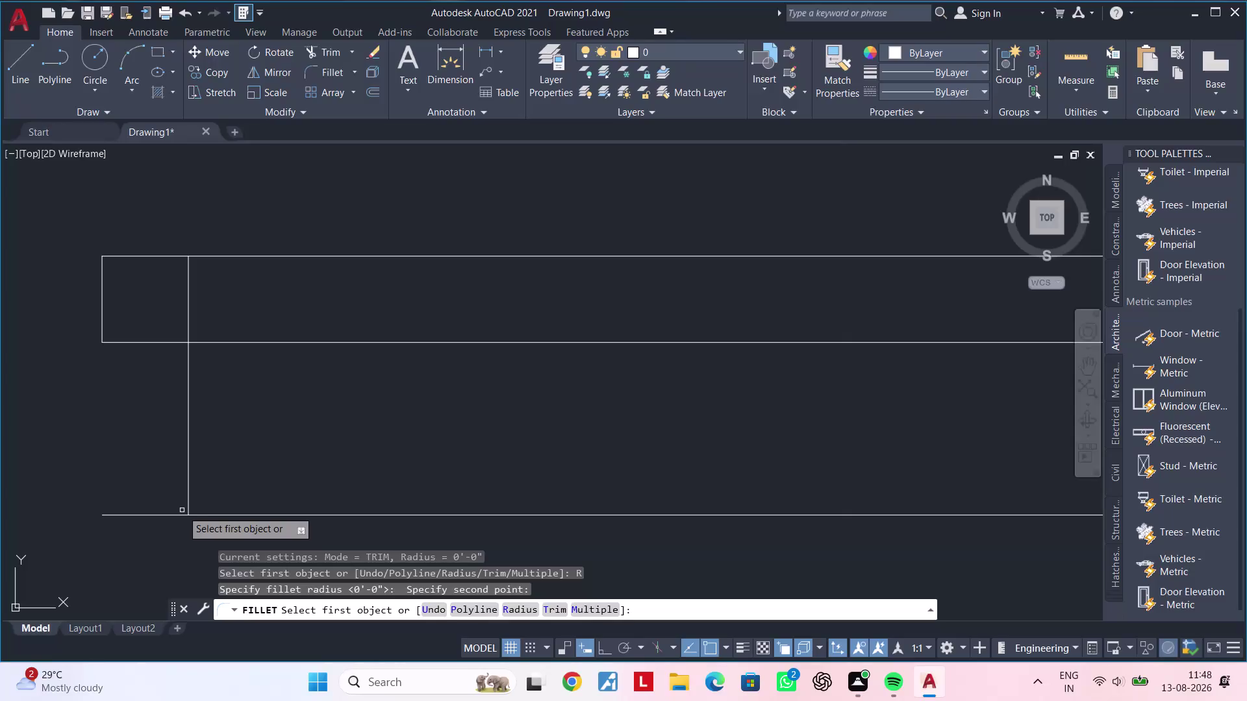
Cancel the unfinished fillet and draw a three-point arc across the profile's left end.
key(Escape)
key(Escape)
key(Escape)
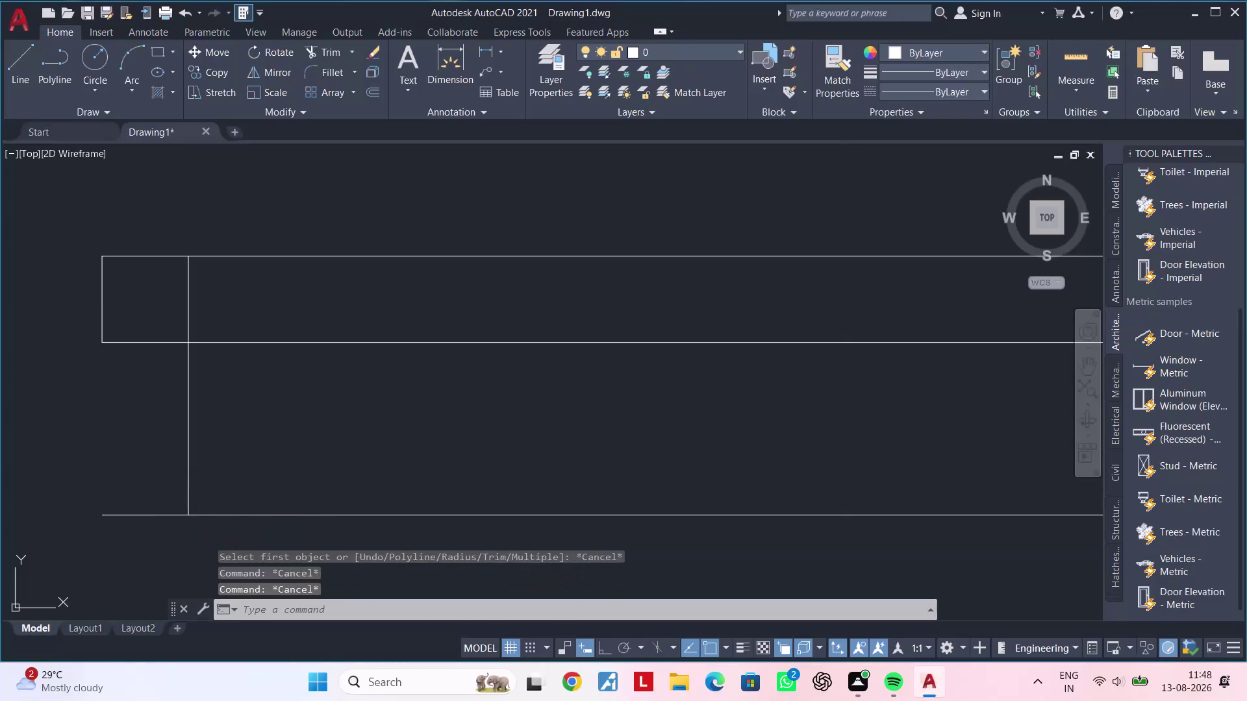
key(Escape)
key(Escape)
key(o)
key(Escape)
key(Escape)
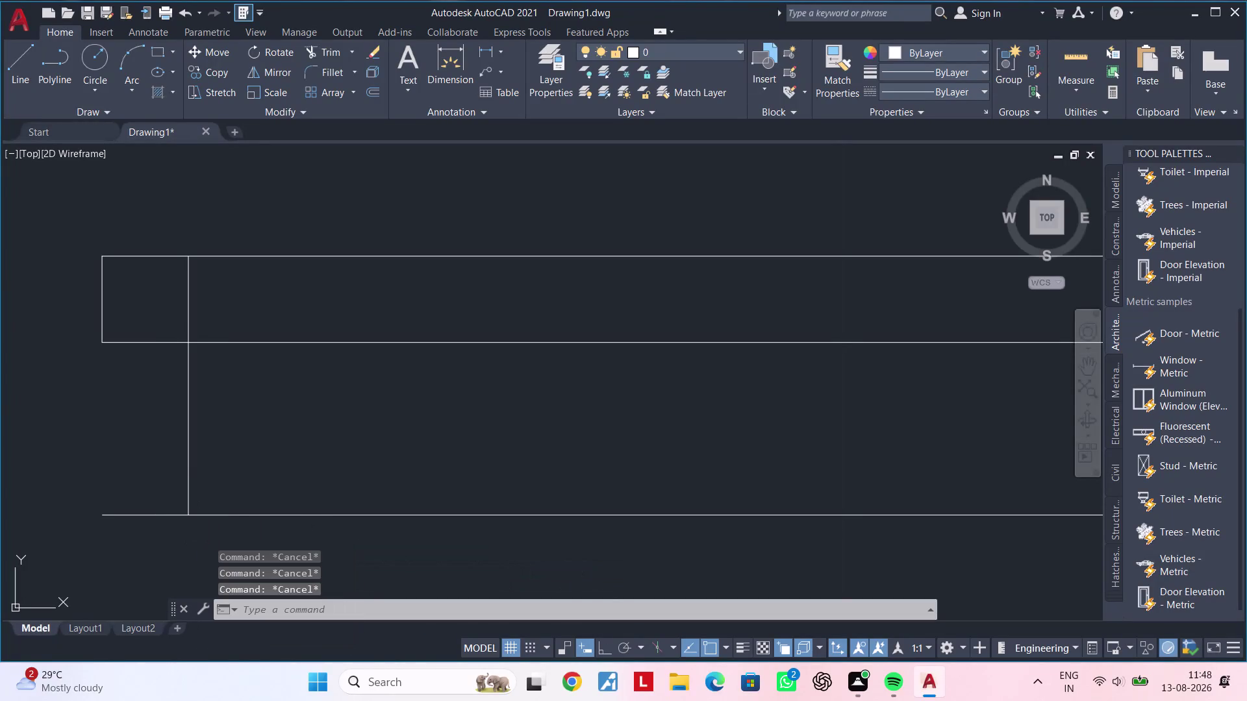
key(Escape)
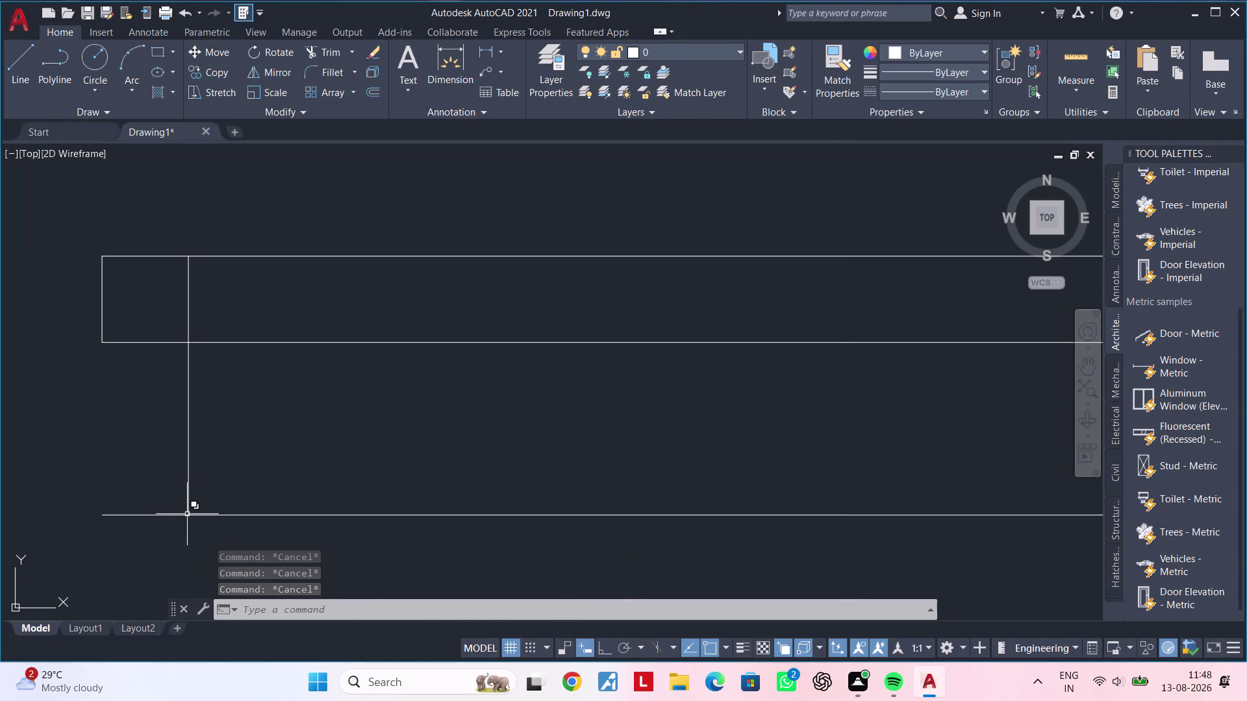
text(arc)
key(space)
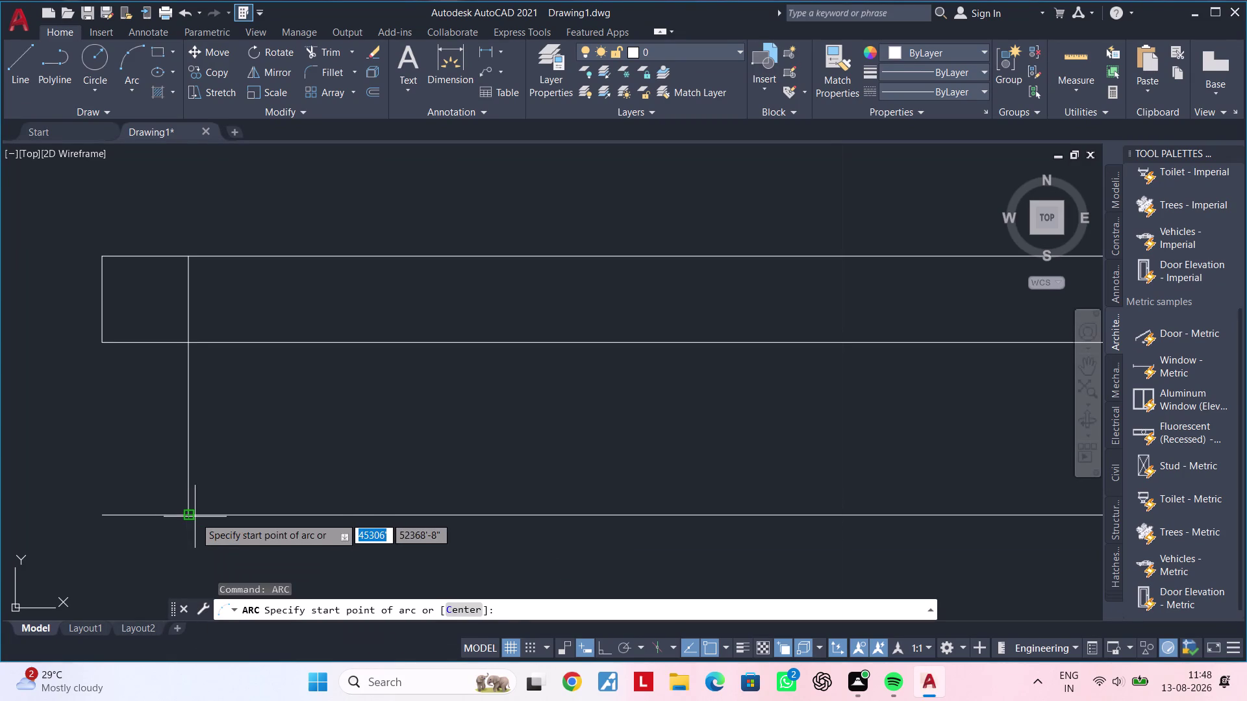
click(187, 516)
click(102, 343)
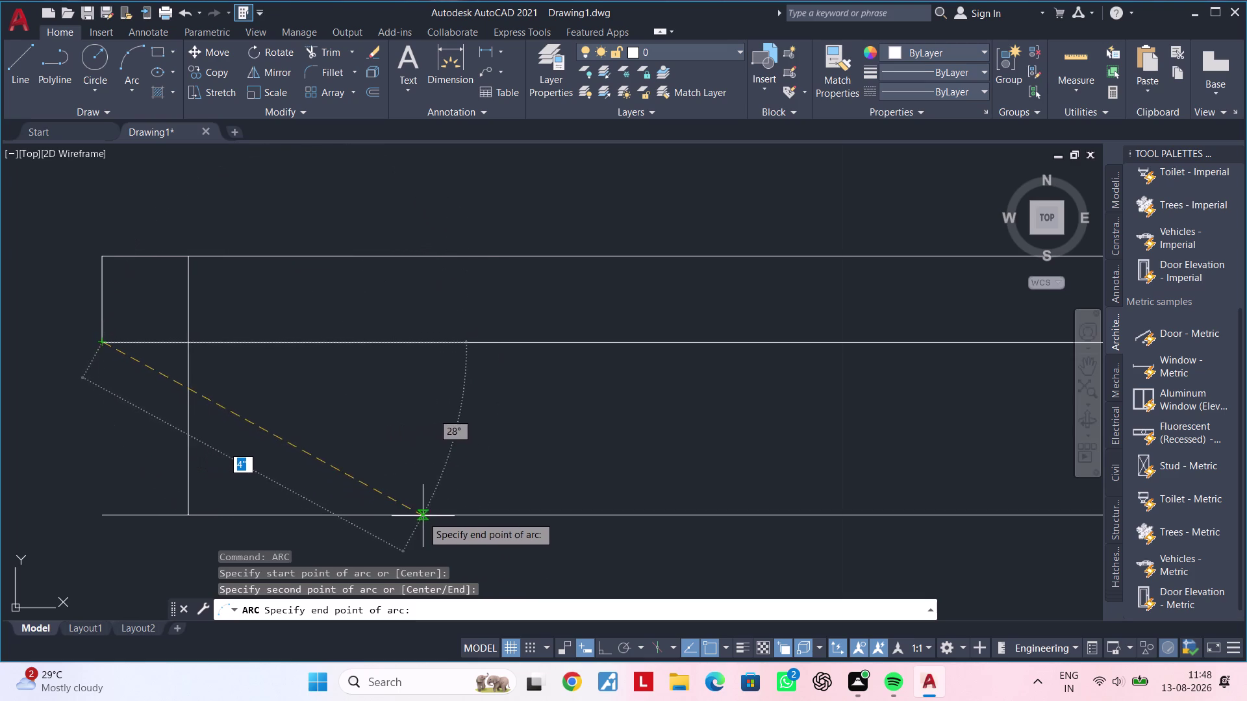
click(505, 482)
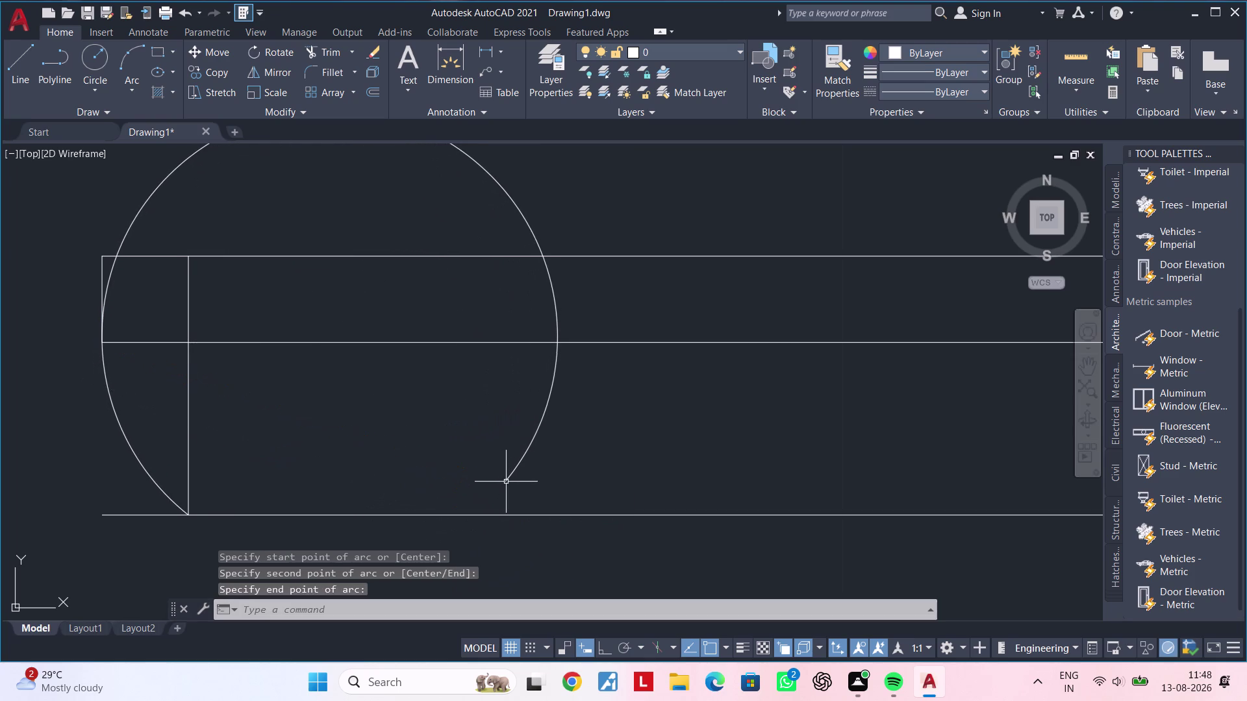
scroll(down, 3)
middle_drag(366, 372, 340, 442)
Trim the unwanted portions off the new arc.
key(Escape)
key(Escape)
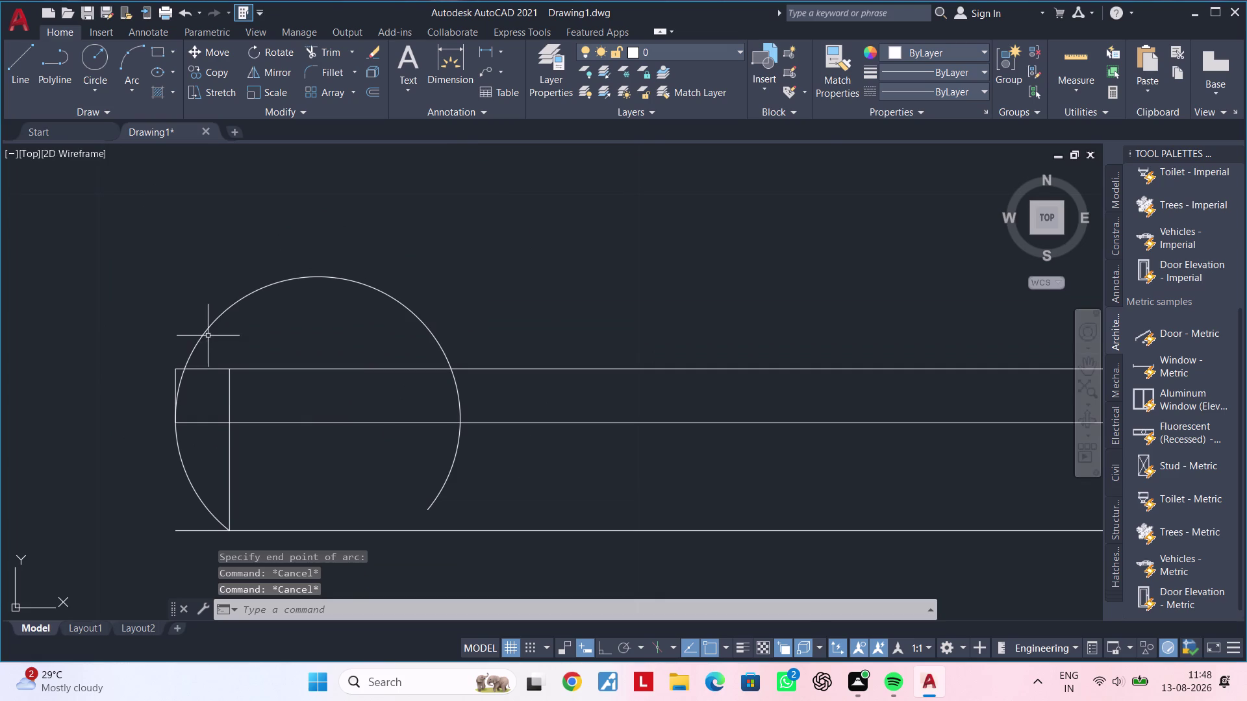
key(Escape)
key(t)
key(r)
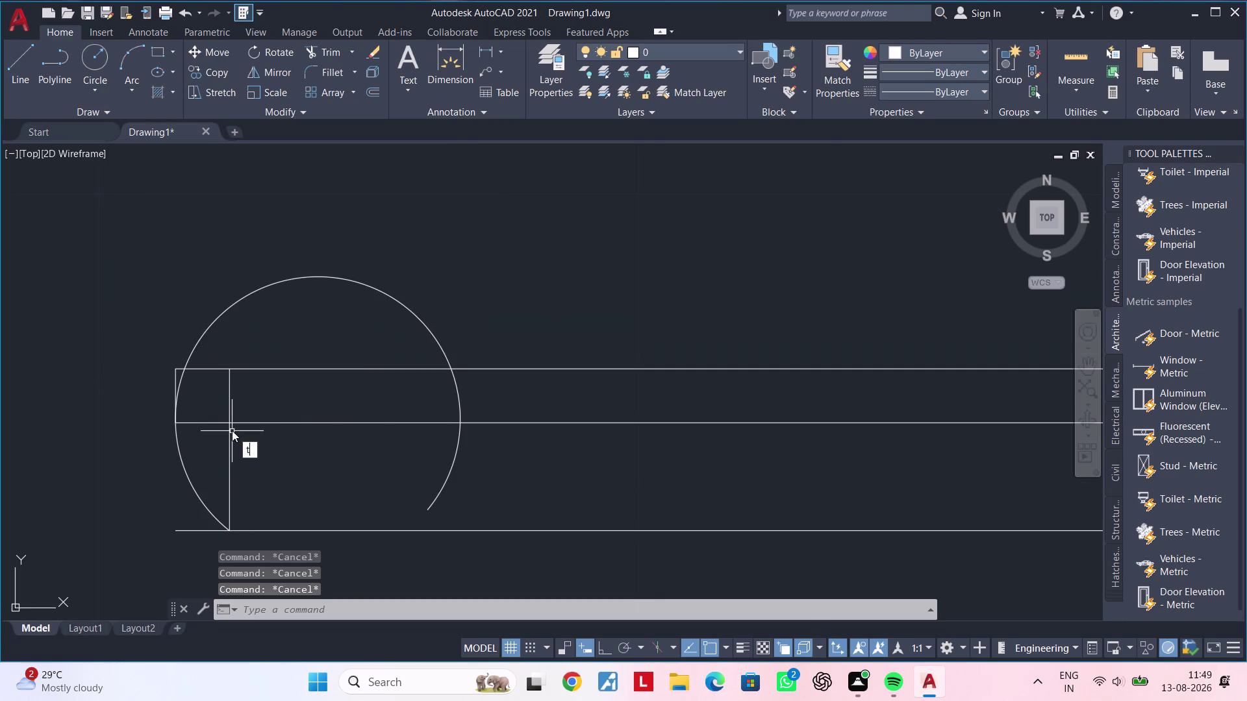
key(space)
scroll(up, 3)
scroll(up, 3)
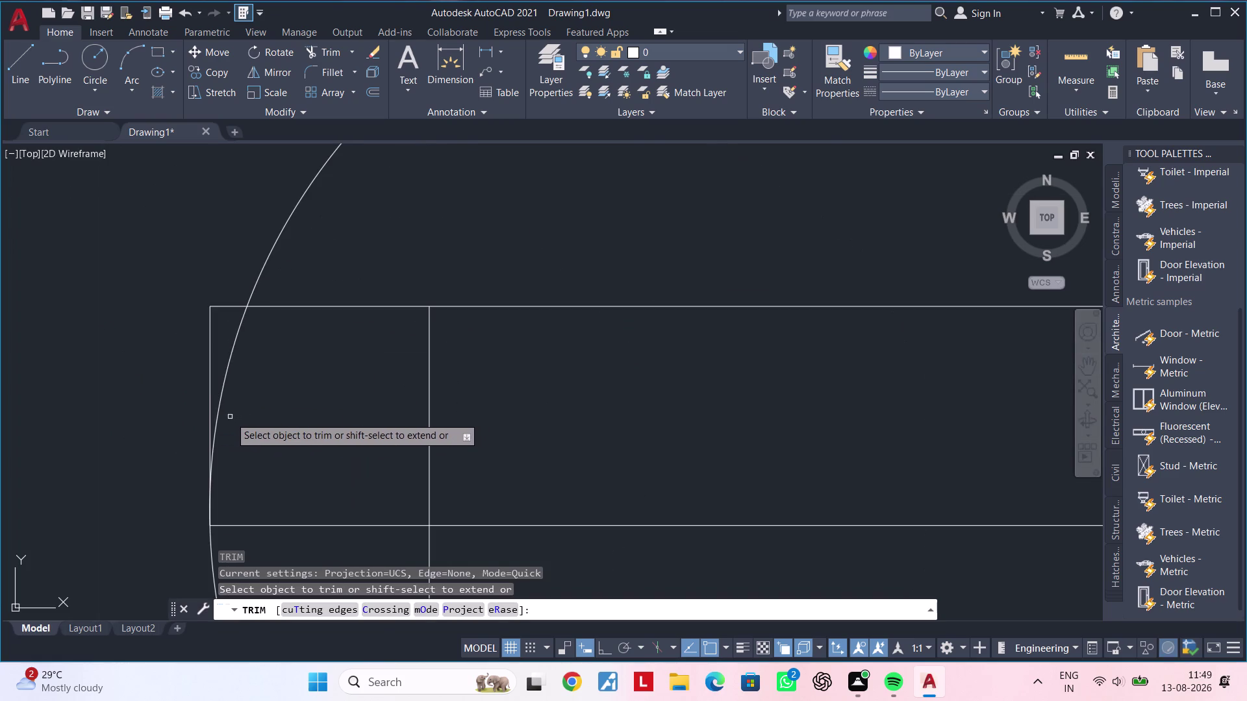
click(216, 421)
middle_drag(242, 406, 220, 368)
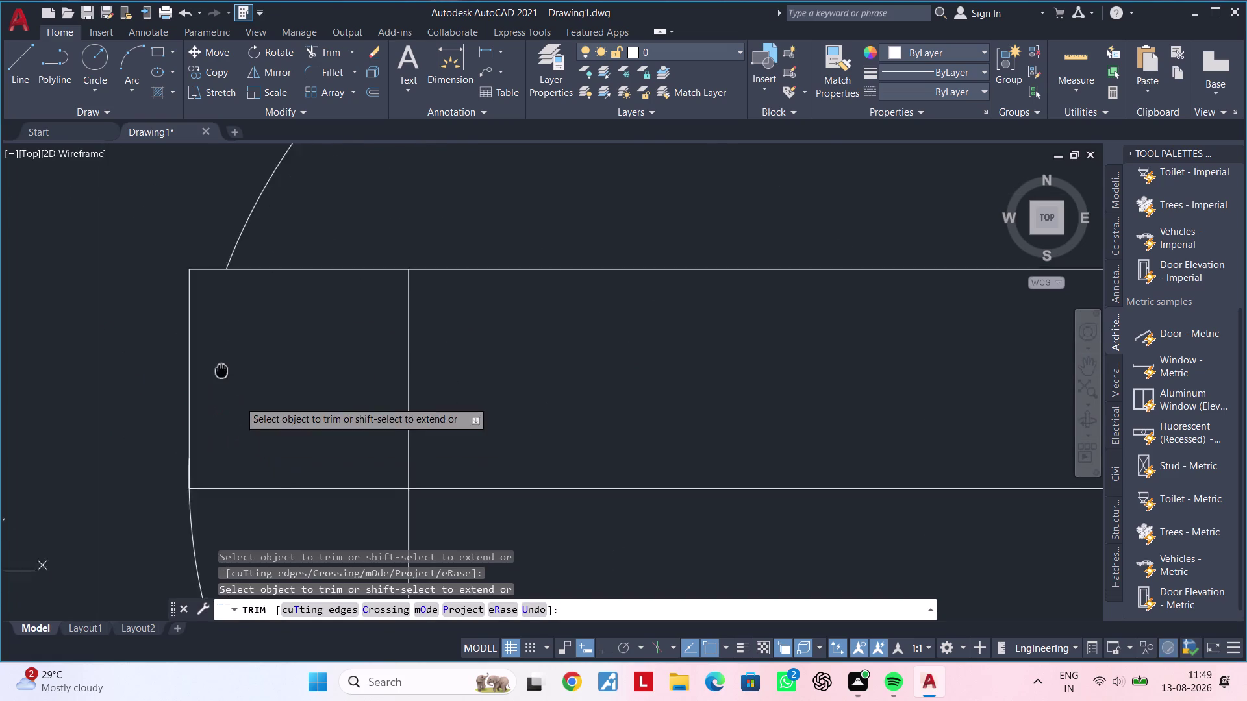
middle_drag(221, 368, 222, 327)
scroll(up, 3)
scroll(down, 3)
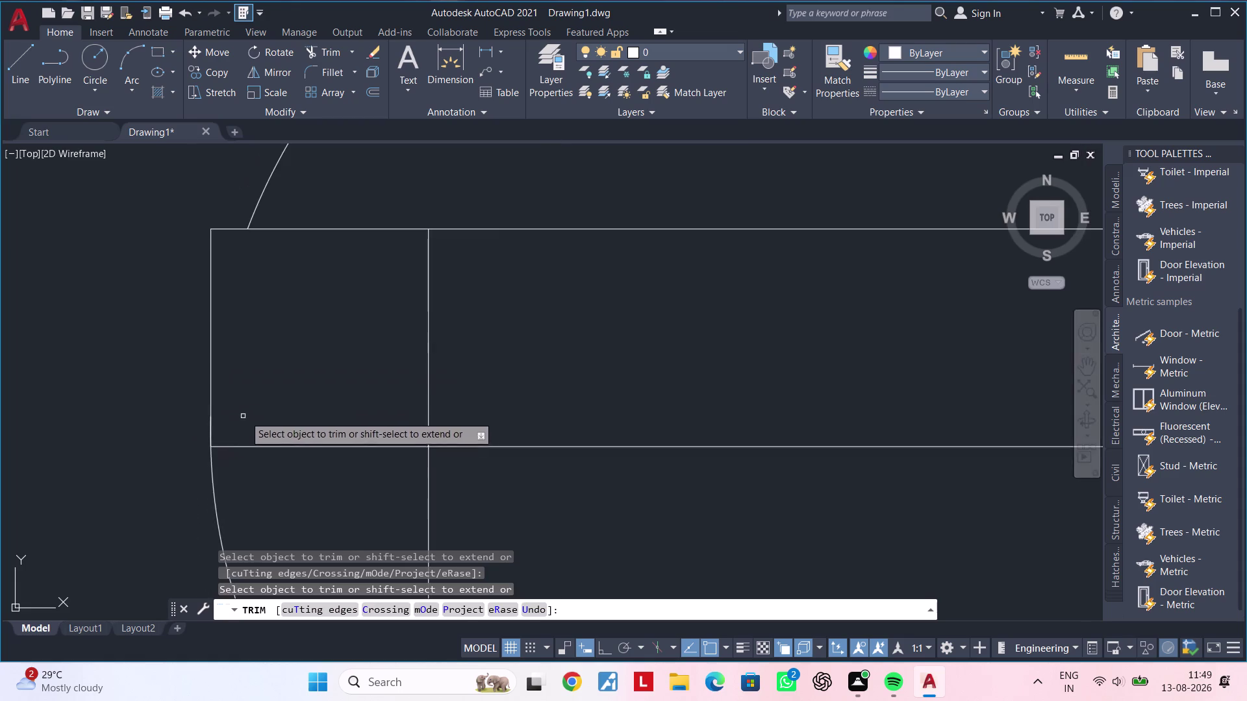
middle_drag(245, 404, 182, 272)
click(148, 298)
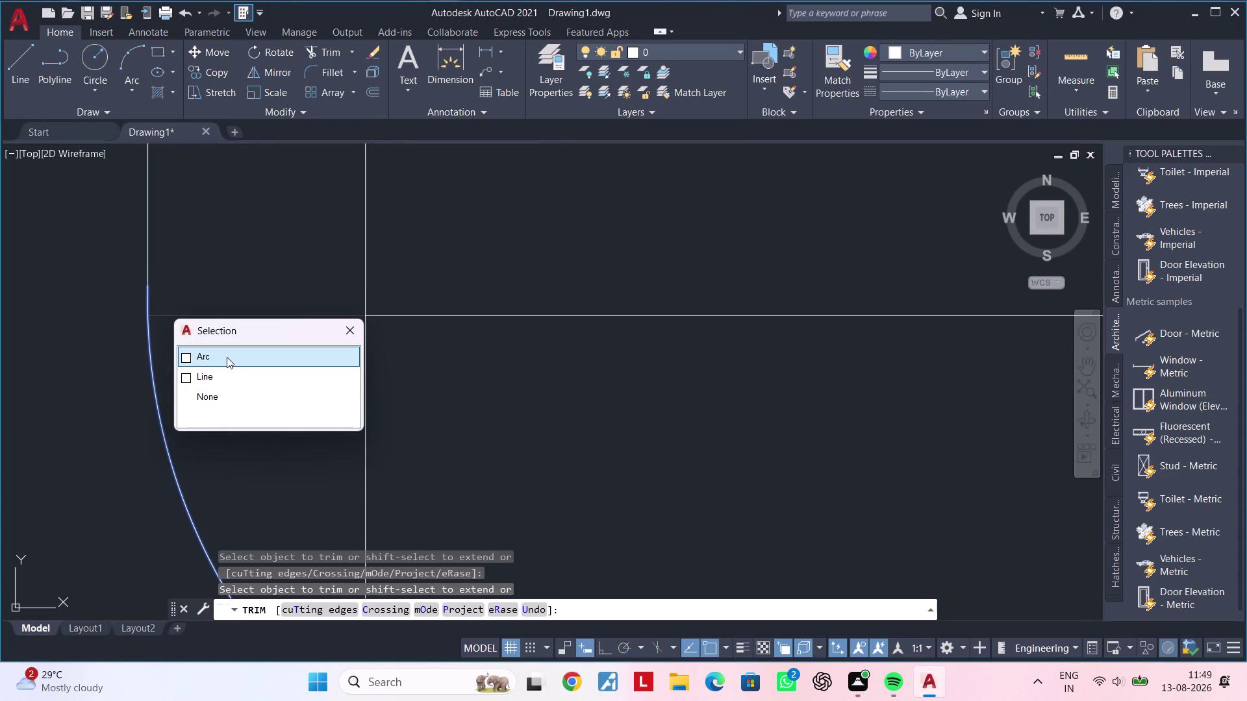
double_click(227, 358)
scroll(down, 3)
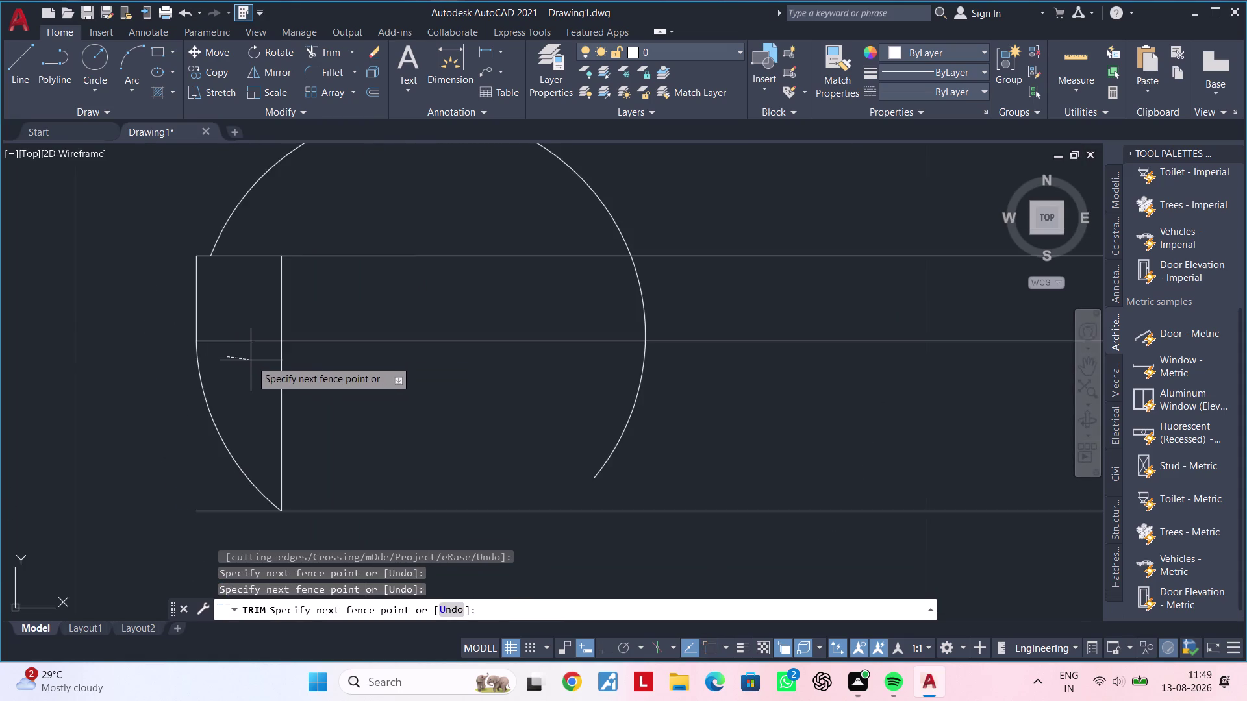
middle_drag(251, 361, 189, 416)
Erase the large leftover arc.
key(Escape)
key(Escape)
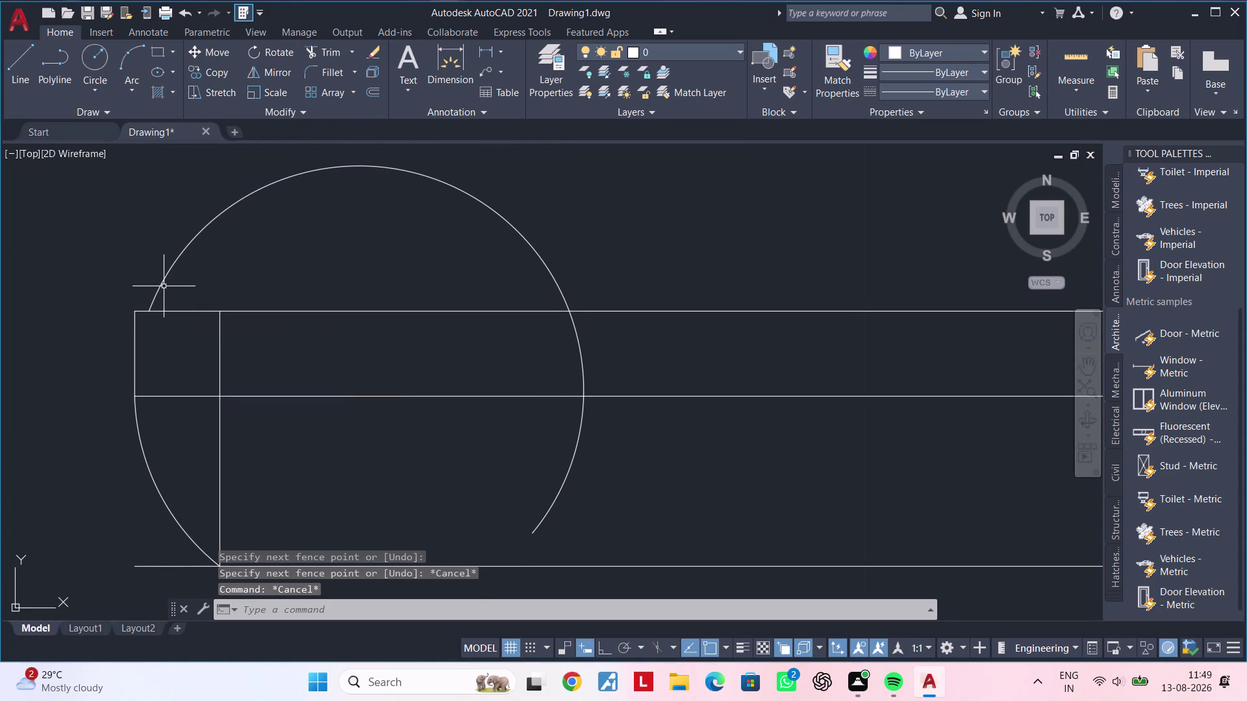
click(162, 281)
key(Delete)
scroll(down, 3)
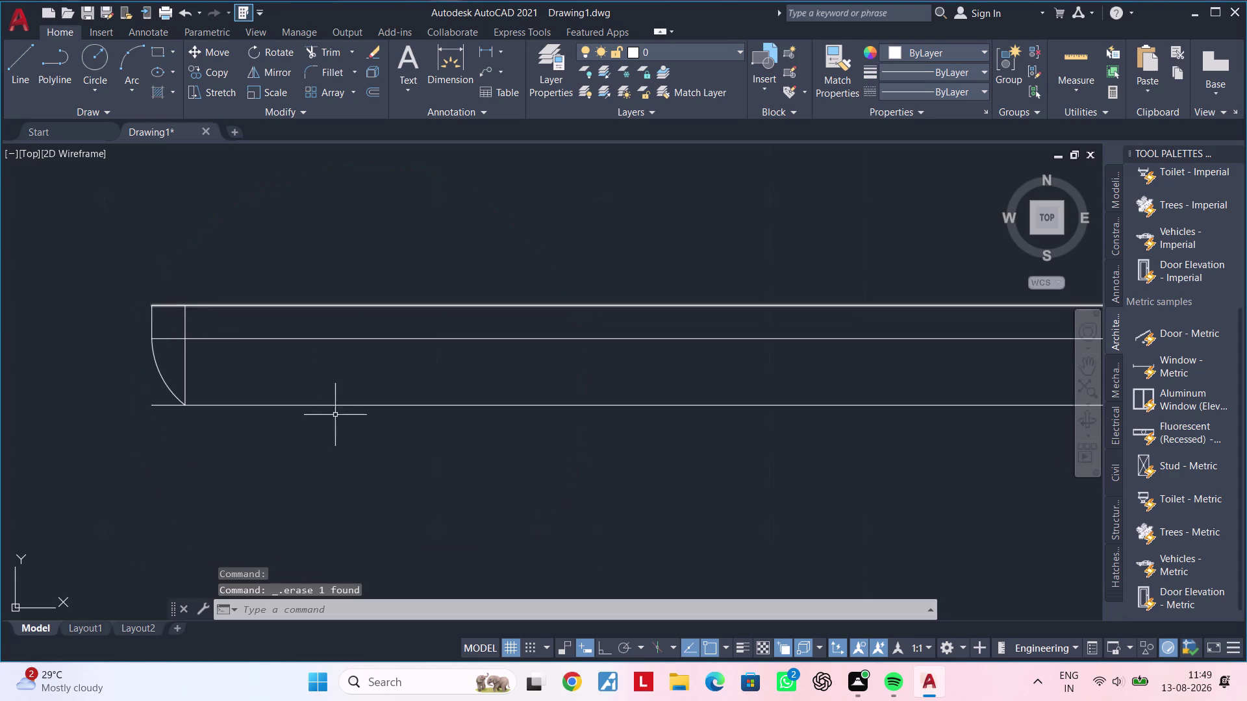
middle_drag(314, 424, 233, 408)
Trim away the vertical end line and the stray piece below the arc.
key(Escape)
middle_drag(181, 418, 233, 410)
key(Escape)
key(Escape)
key(t)
key(r)
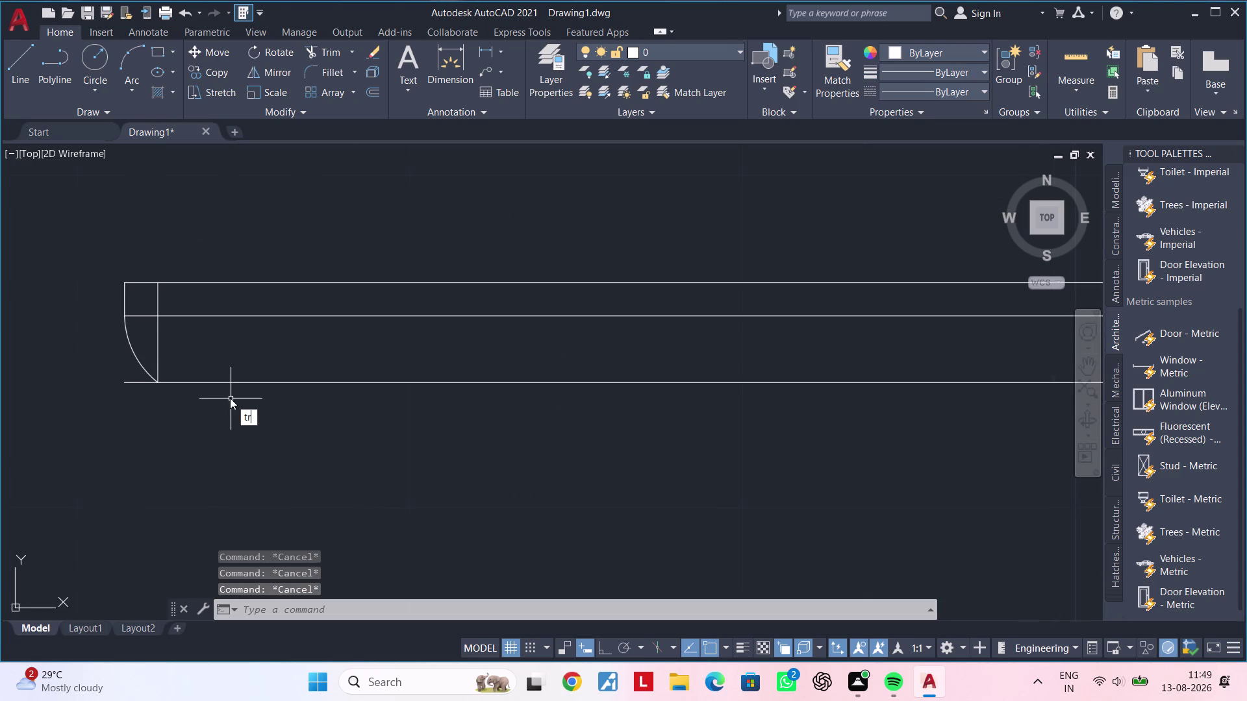
key(space)
click(156, 343)
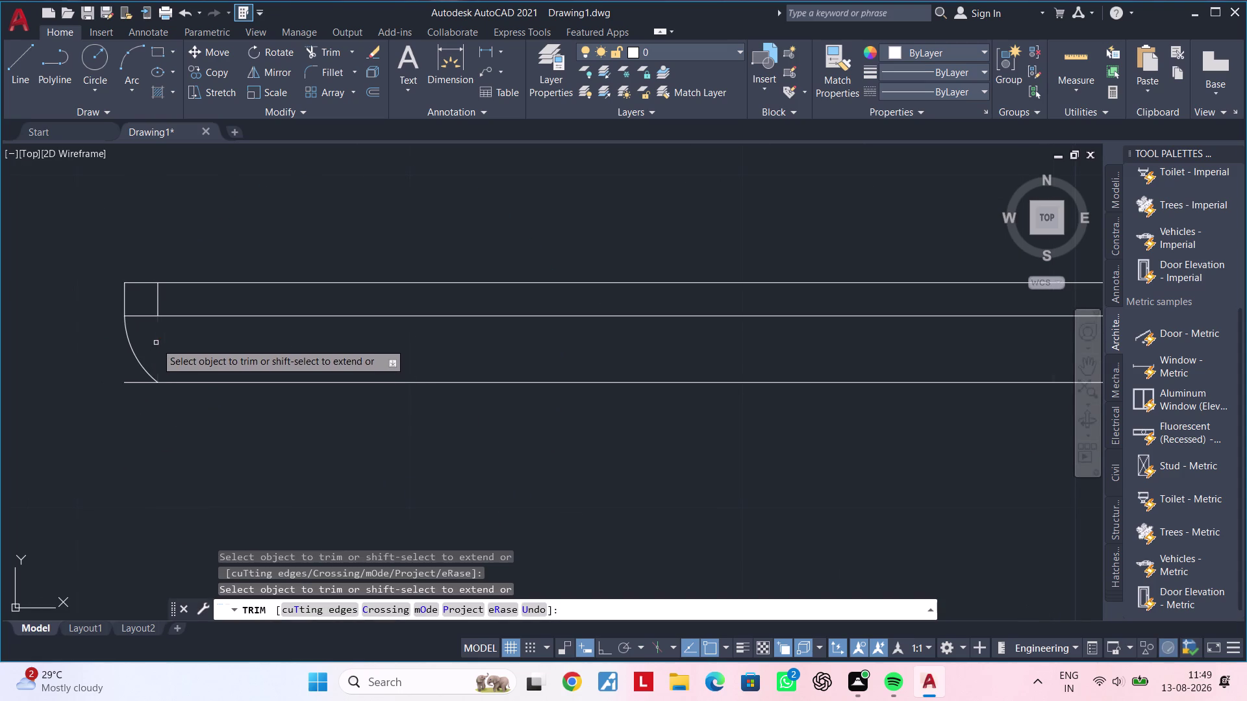
click(158, 304)
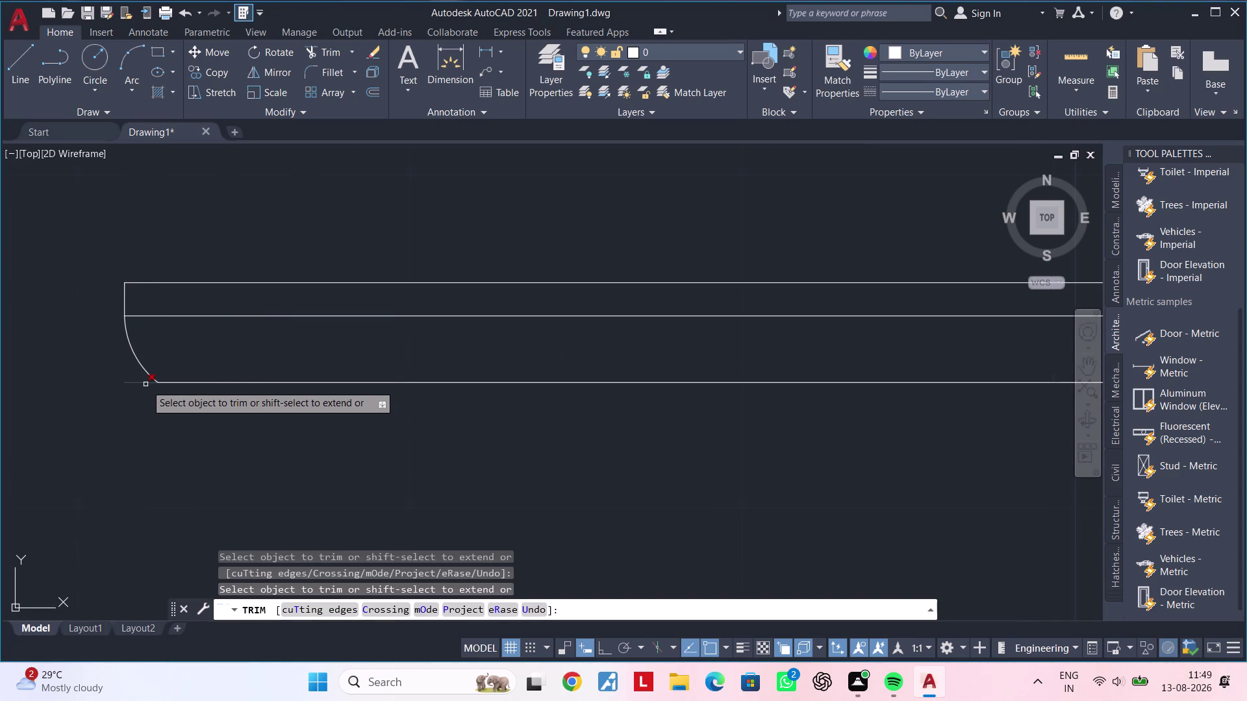
click(145, 384)
scroll(down, 3)
middle_drag(199, 406, 166, 414)
key(Escape)
key(Escape)
middle_drag(165, 409, 206, 410)
key(Escape)
key(Escape)
click(147, 378)
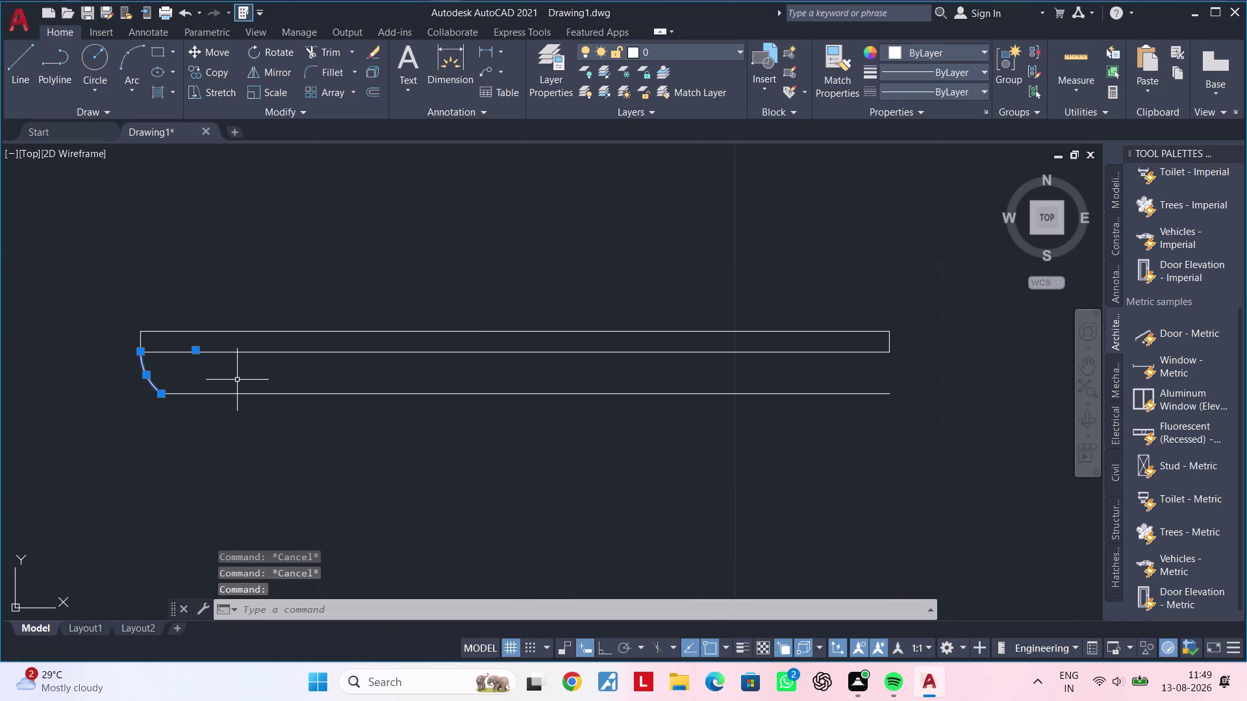
Mirror the curved end across a vertical line to the right end, keeping the original.
text(mi)
key(space)
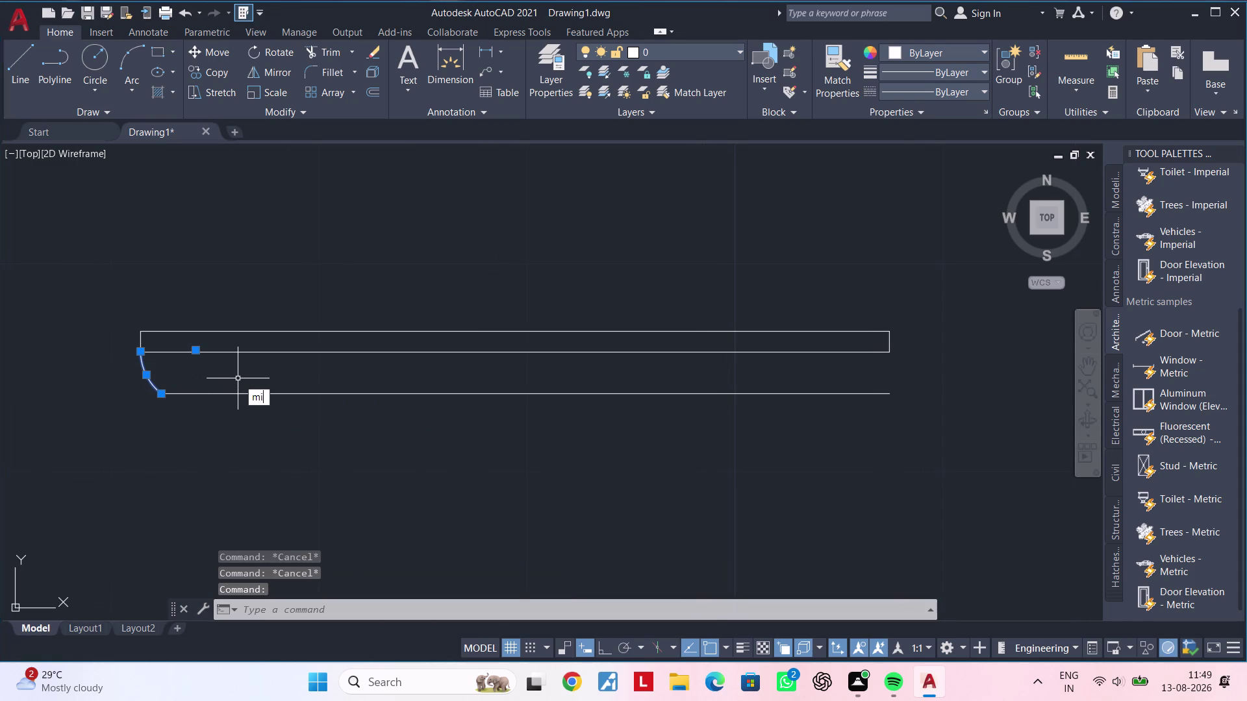
click(518, 333)
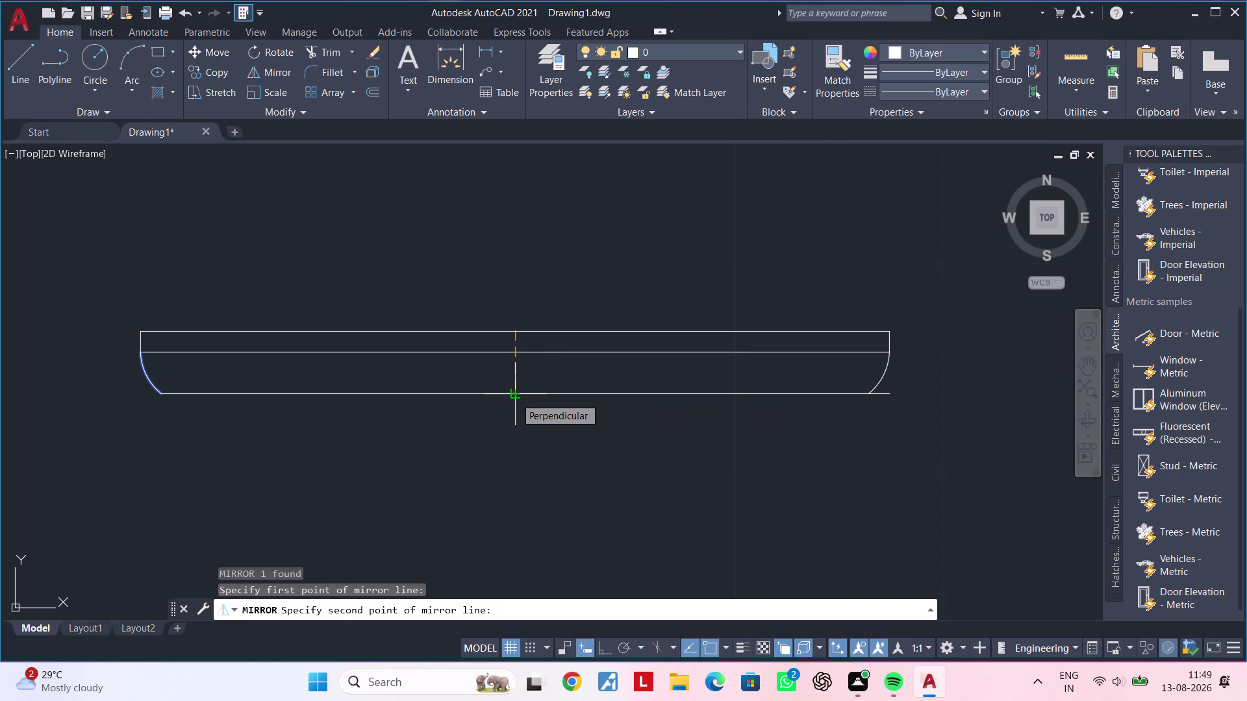
key(F8)
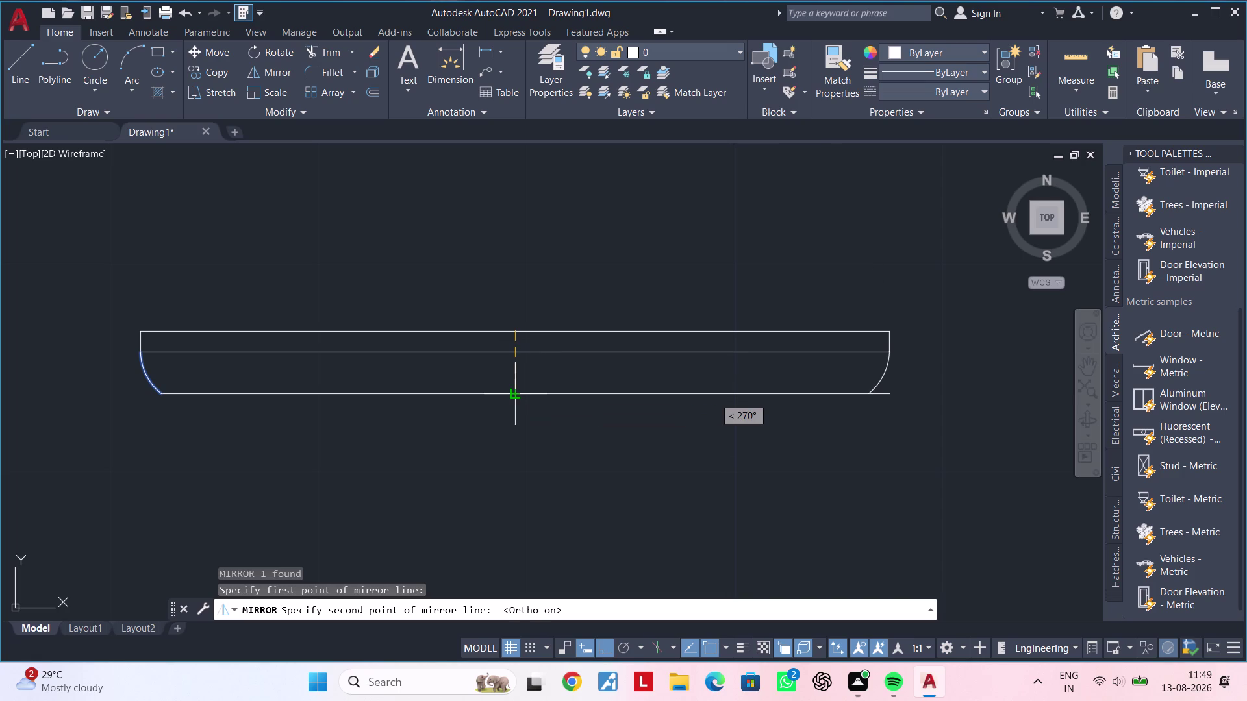
click(515, 398)
click(538, 452)
click(515, 397)
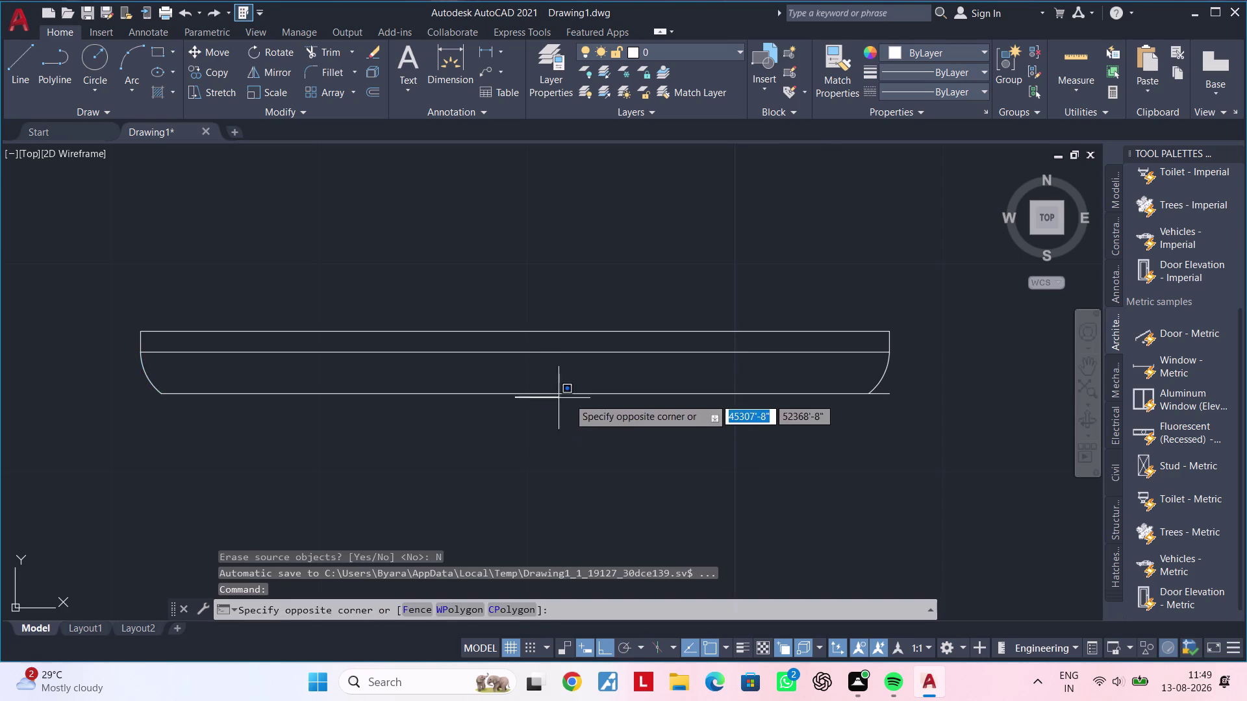
scroll(down, 3)
middle_drag(605, 393, 403, 405)
Trim the line overhanging the right-hand curved end.
key(Escape)
key(Escape)
key(Escape)
key(t)
key(r)
key(space)
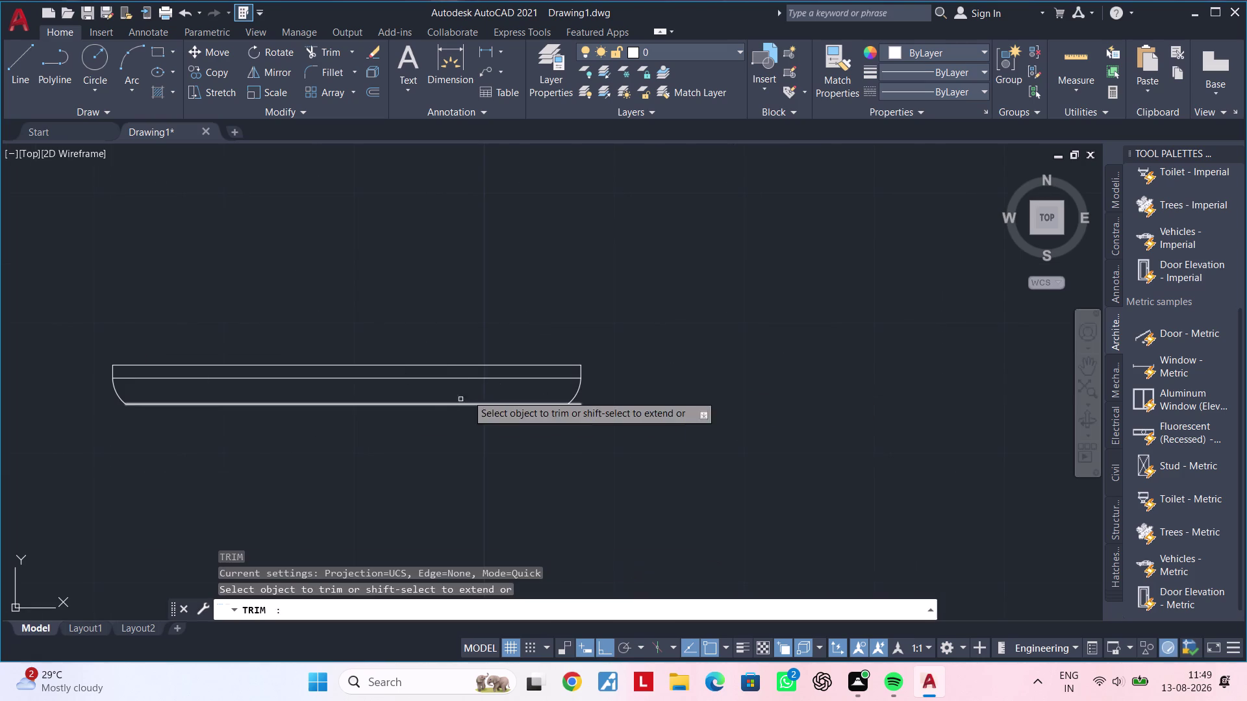
click(581, 406)
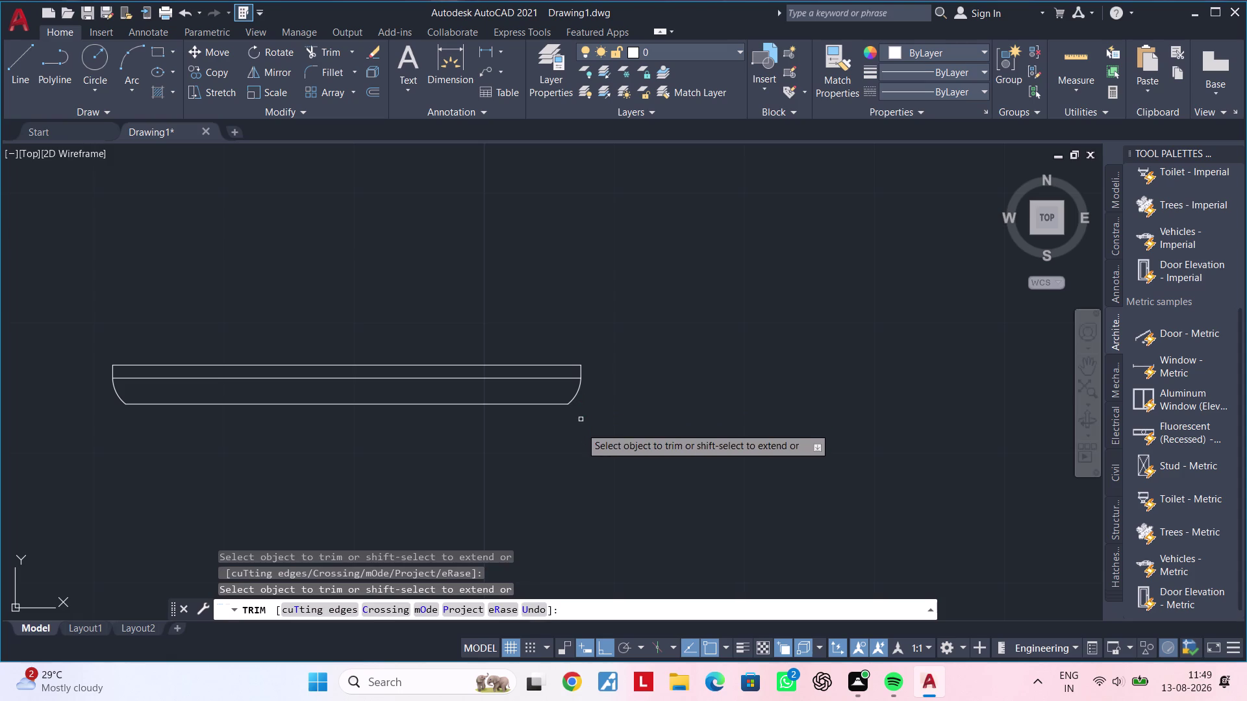
middle_drag(564, 427, 630, 384)
scroll(down, 3)
key(Escape)
key(Escape)
key(Escape)
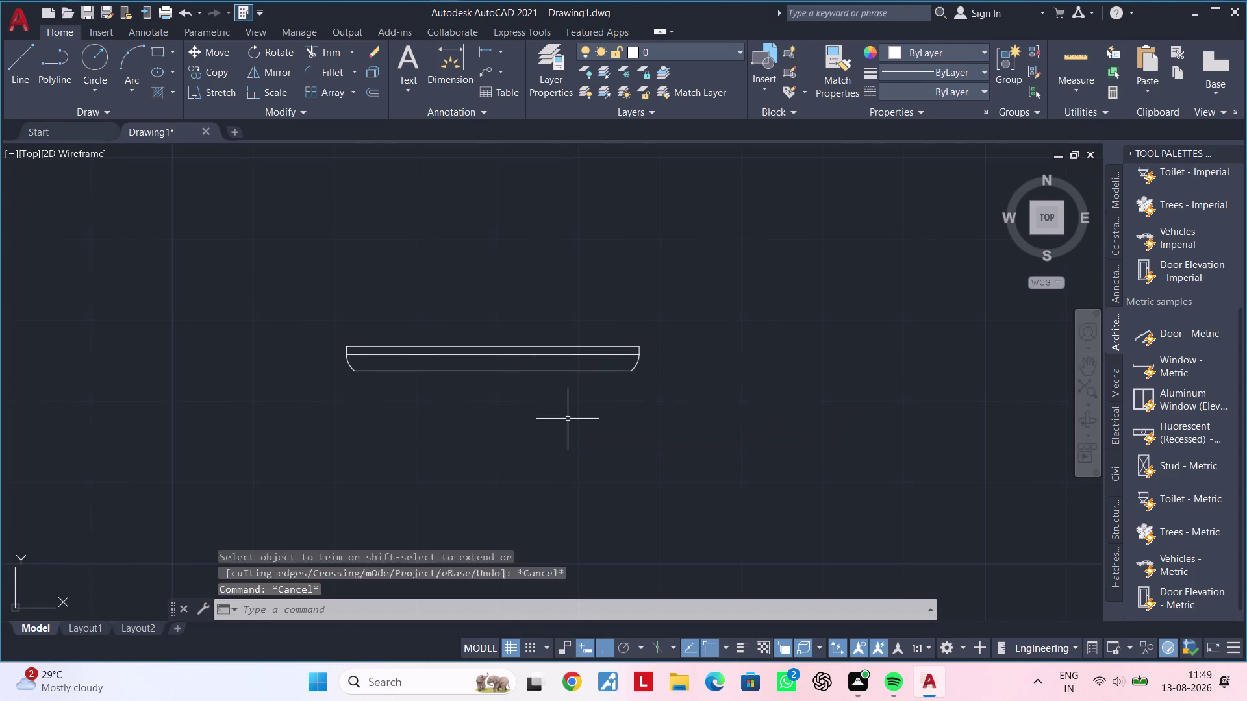
key(Escape)
key(Escape)
key(Escape)
key(Escape)
key(Escape)
key(Escape)
Select the whole profile and rotate it to stand upright.
click(676, 295)
click(264, 445)
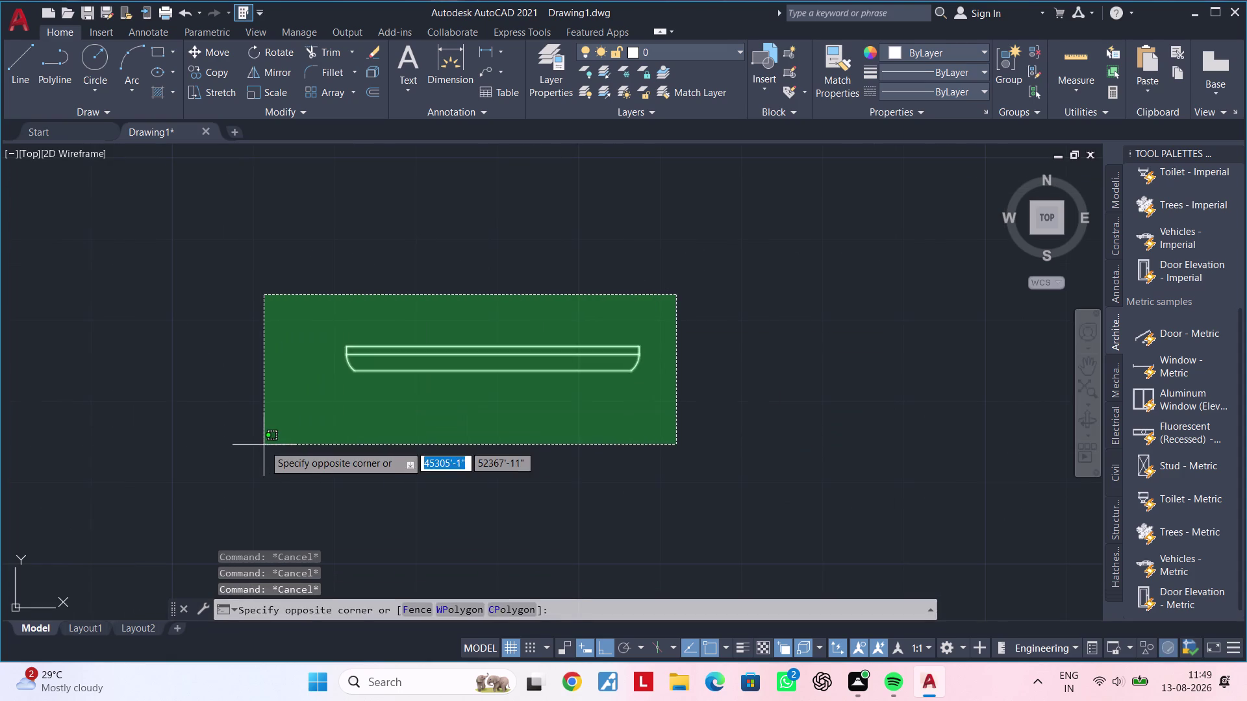
text(ro)
key(space)
click(350, 418)
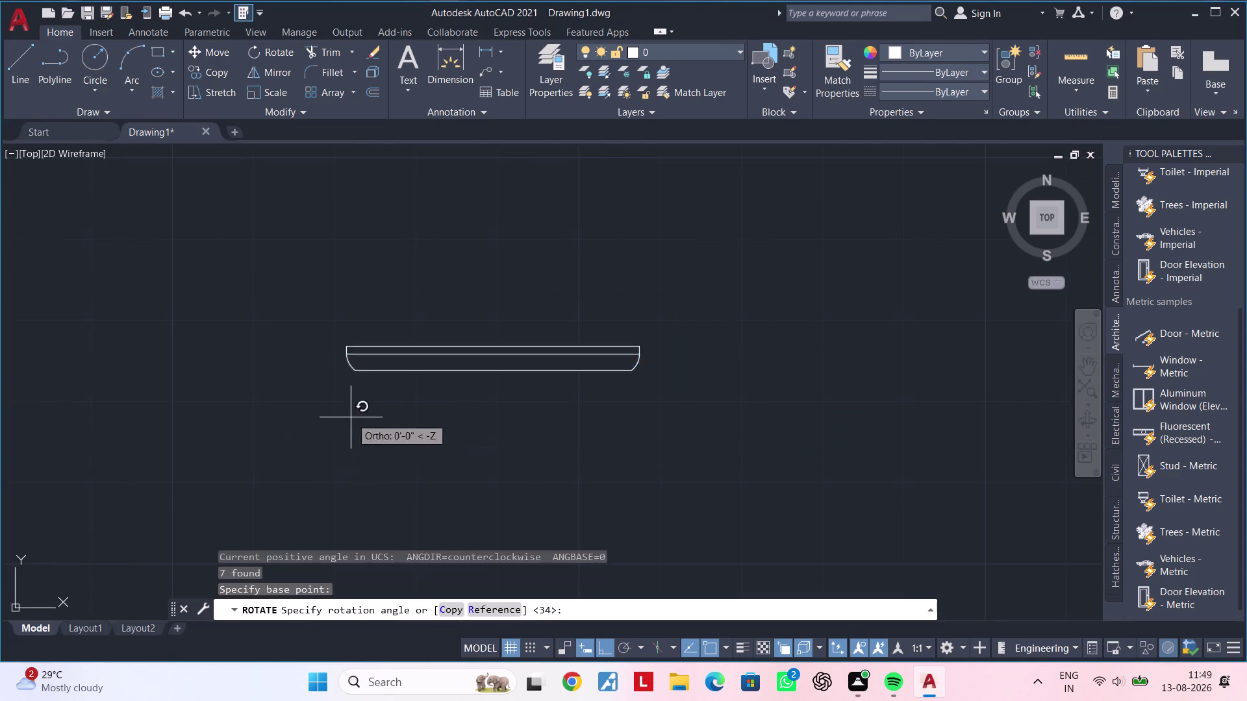
middle_drag(389, 273, 471, 361)
click(453, 354)
middle_drag(452, 361, 456, 323)
key(Escape)
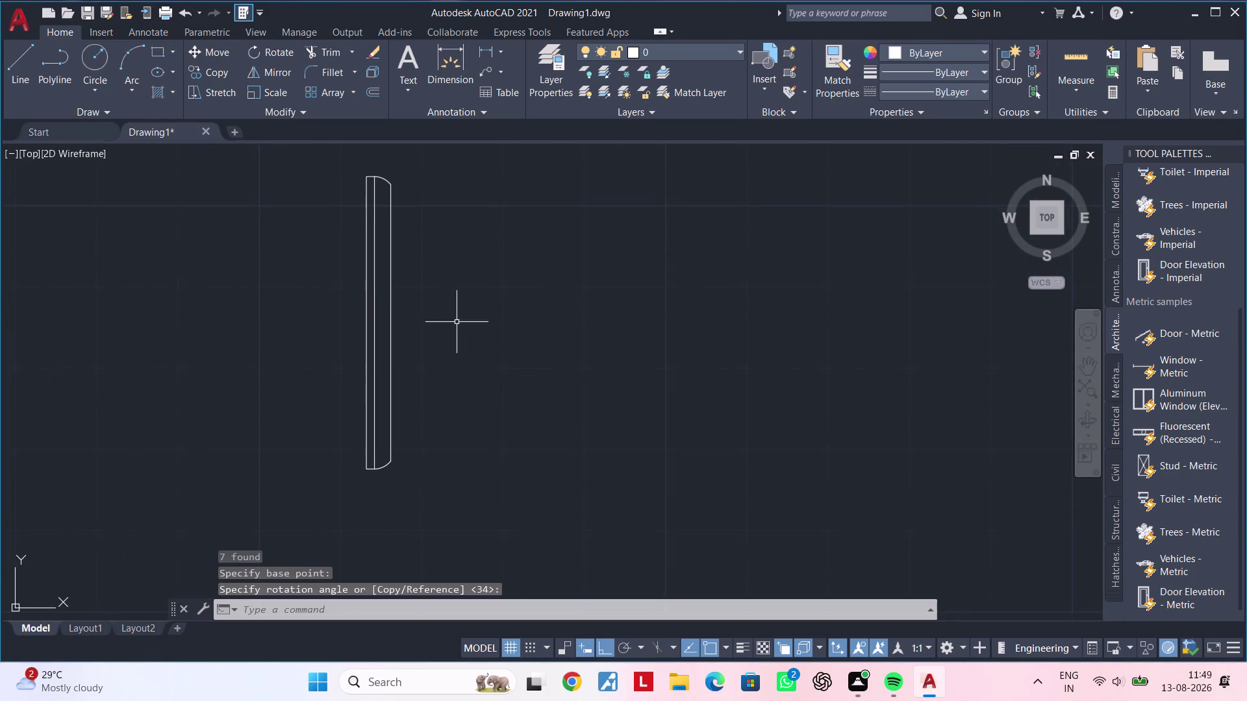
key(Escape)
key(Escape)
key(Escape)
scroll(down, 3)
middle_drag(456, 322, 456, 339)
key(Escape)
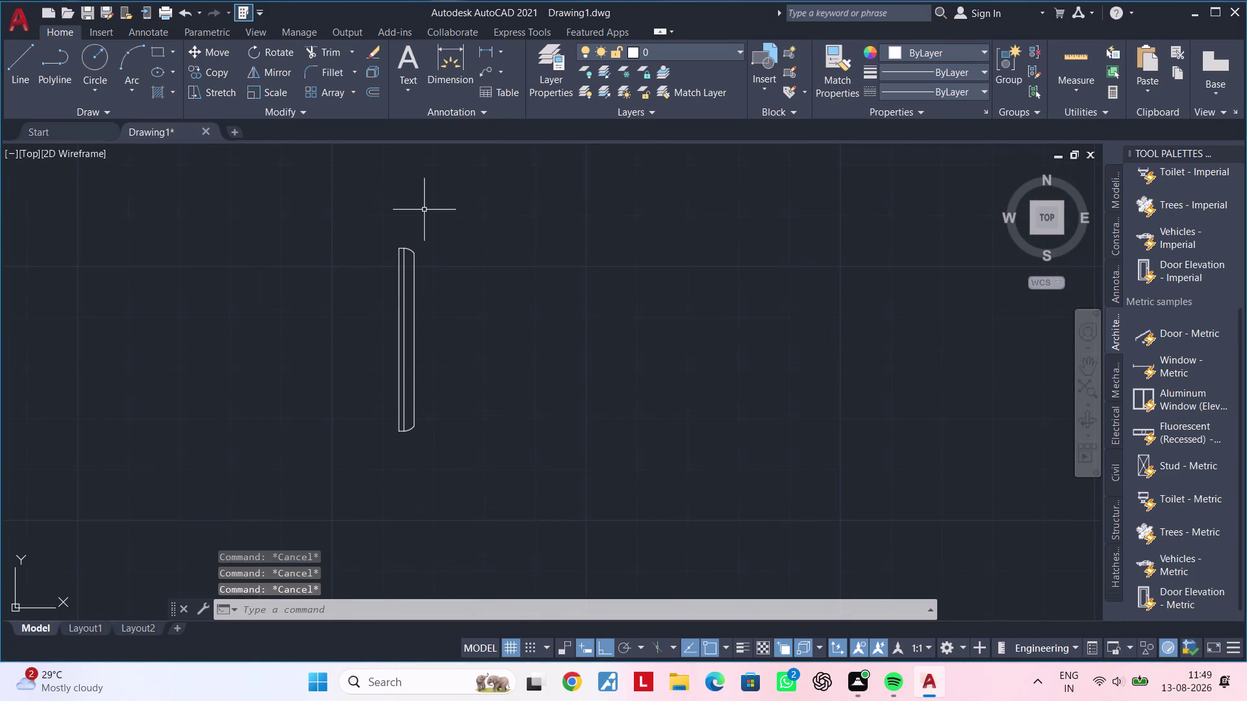
Cancel the stray selection window and start the HATCH command.
click(423, 200)
key(Escape)
click(347, 450)
scroll(up, 3)
key(Escape)
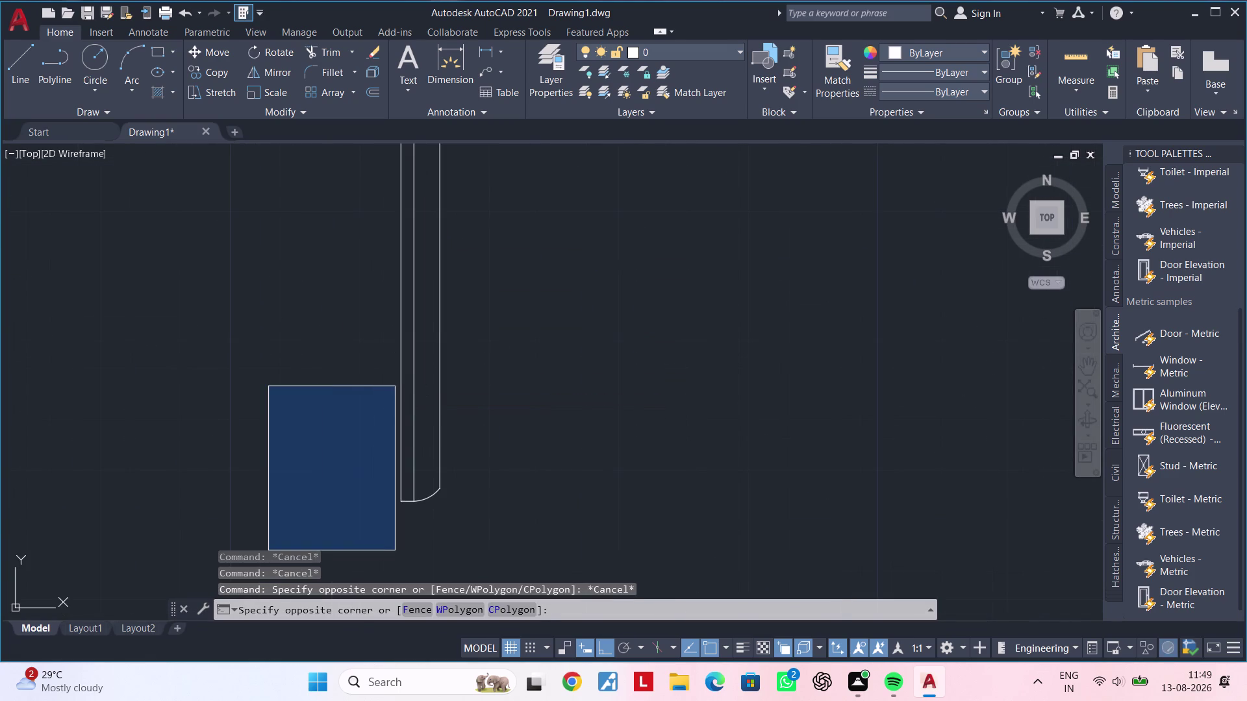
key(Escape)
scroll(down, 3)
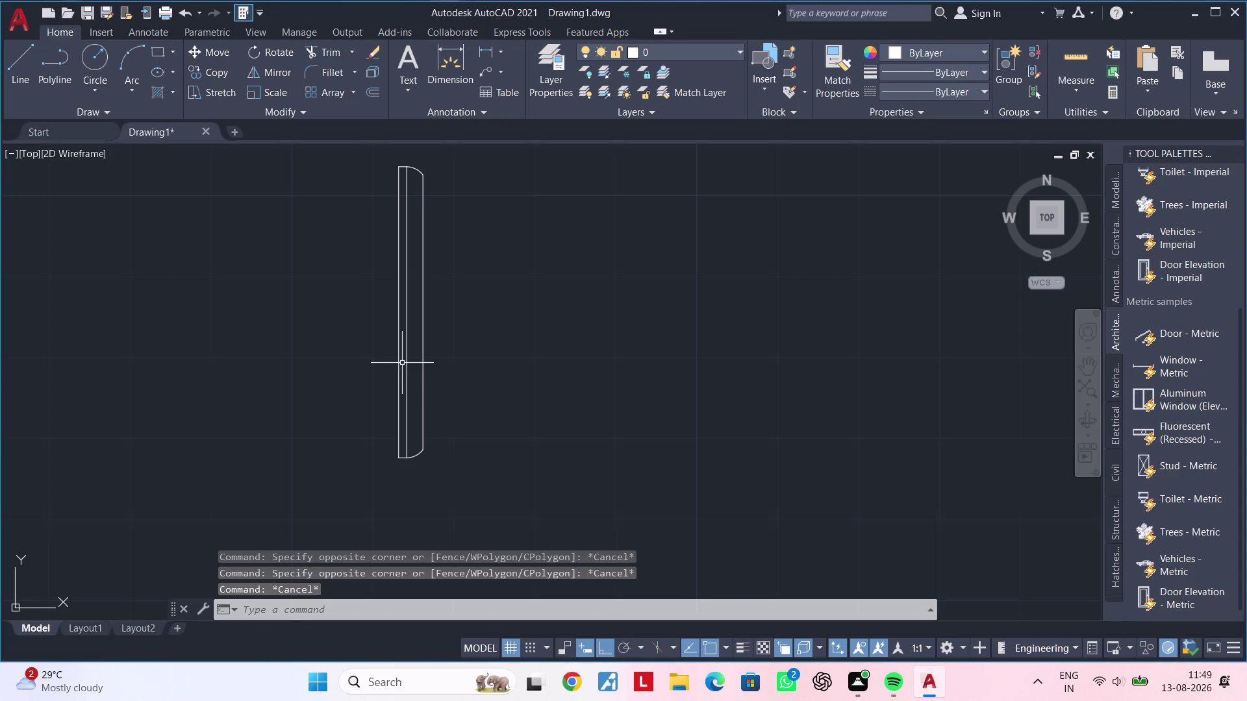
key(h)
key(space)
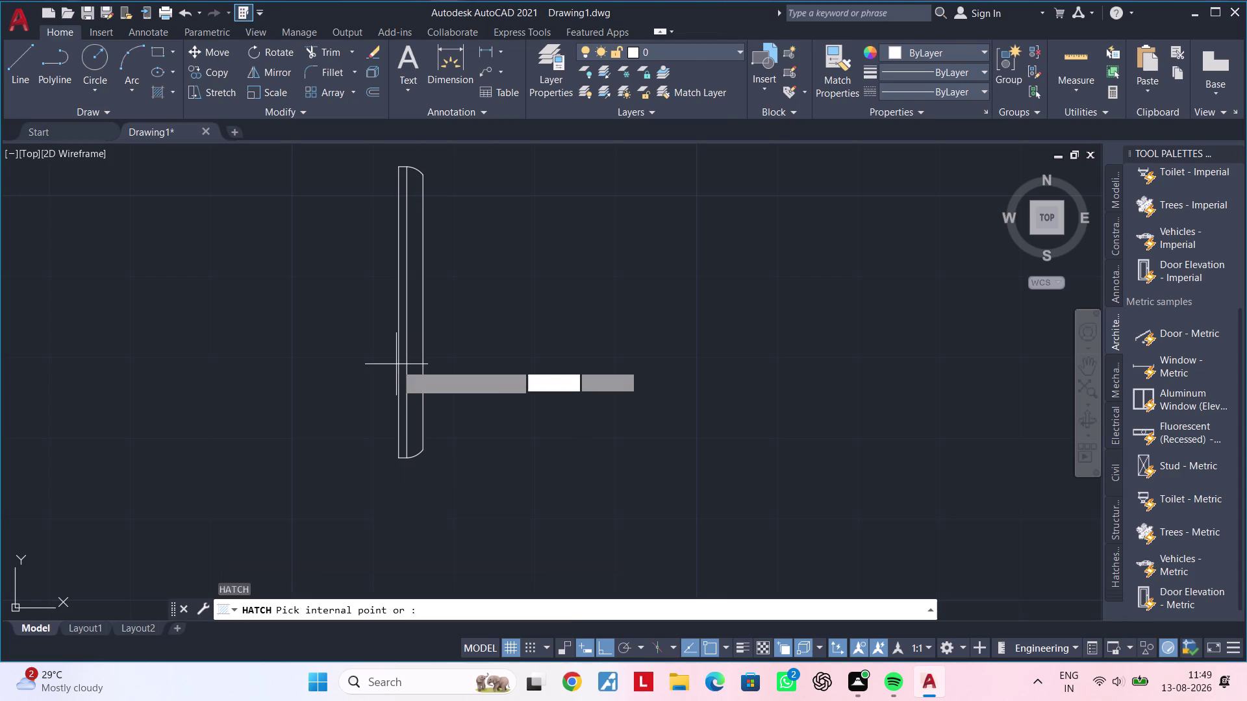
Fill the profile's narrow strip with a SOLID hatch coloured Magenta.
scroll(up, 3)
click(151, 67)
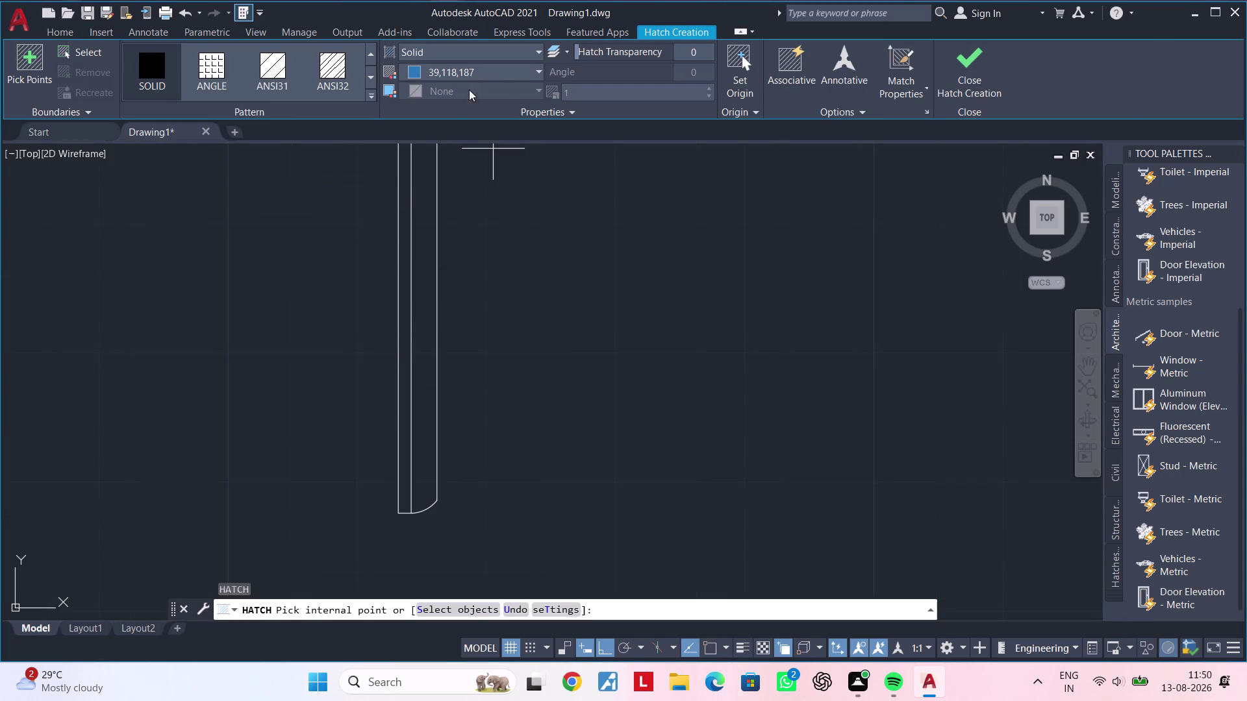
click(479, 73)
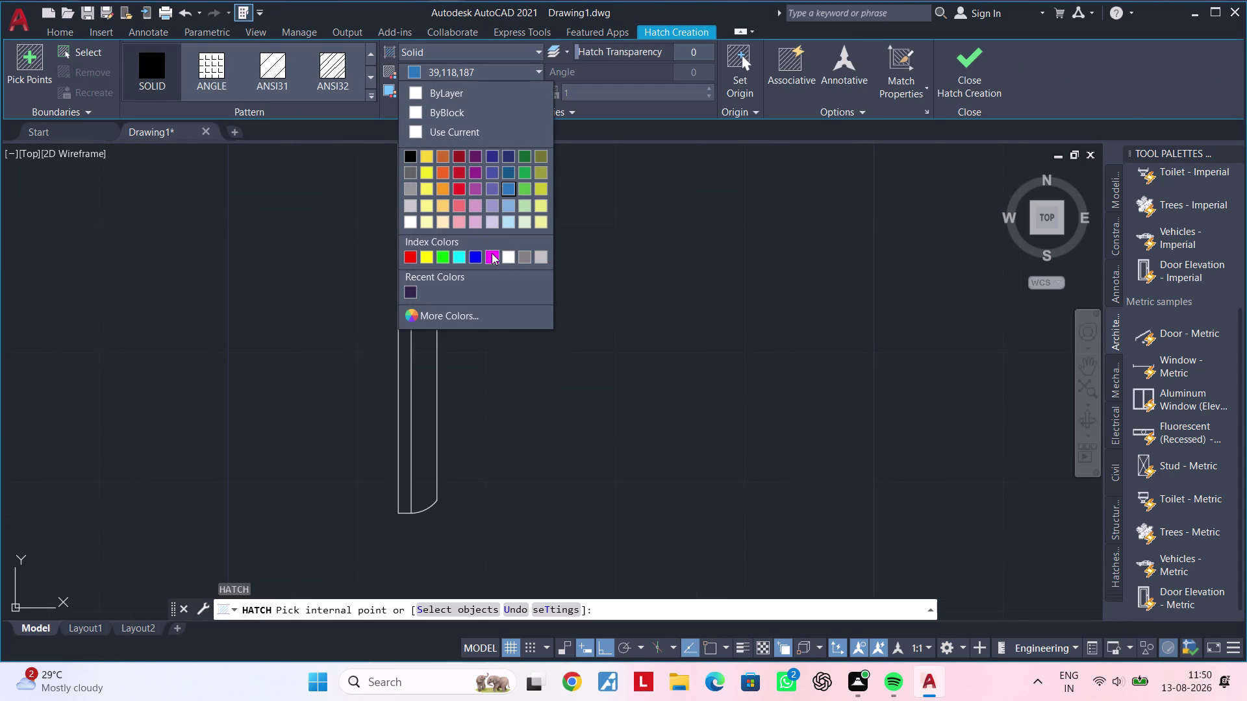
click(492, 253)
click(404, 397)
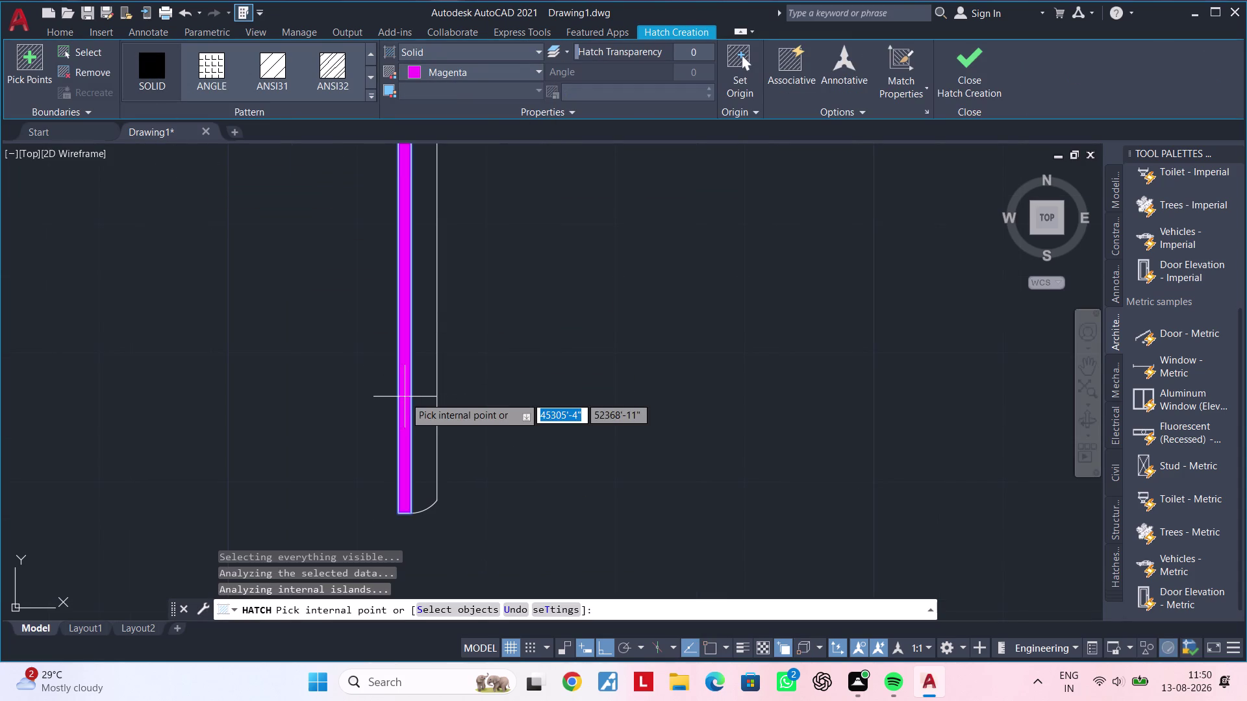
scroll(down, 3)
middle_drag(456, 389, 440, 426)
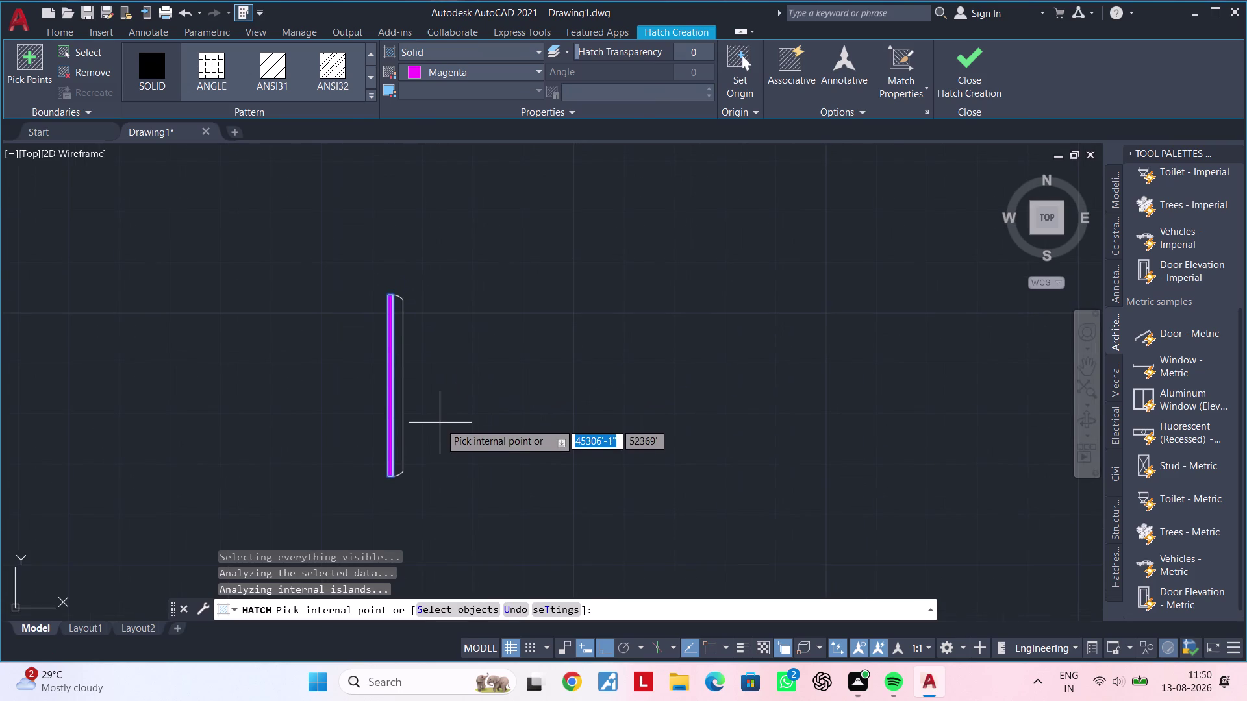
key(Escape)
key(Escape)
key(Escape)
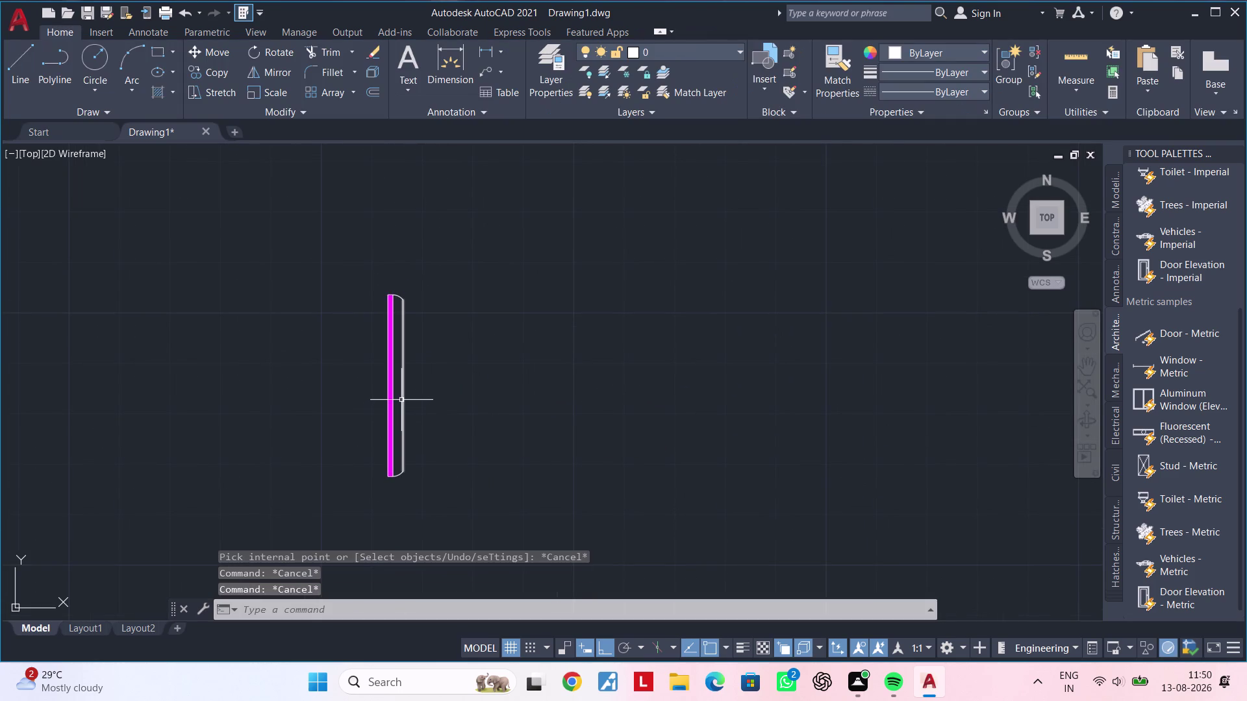
Change the new hatch's object colour from the colour list, then select the profile outline.
click(401, 400)
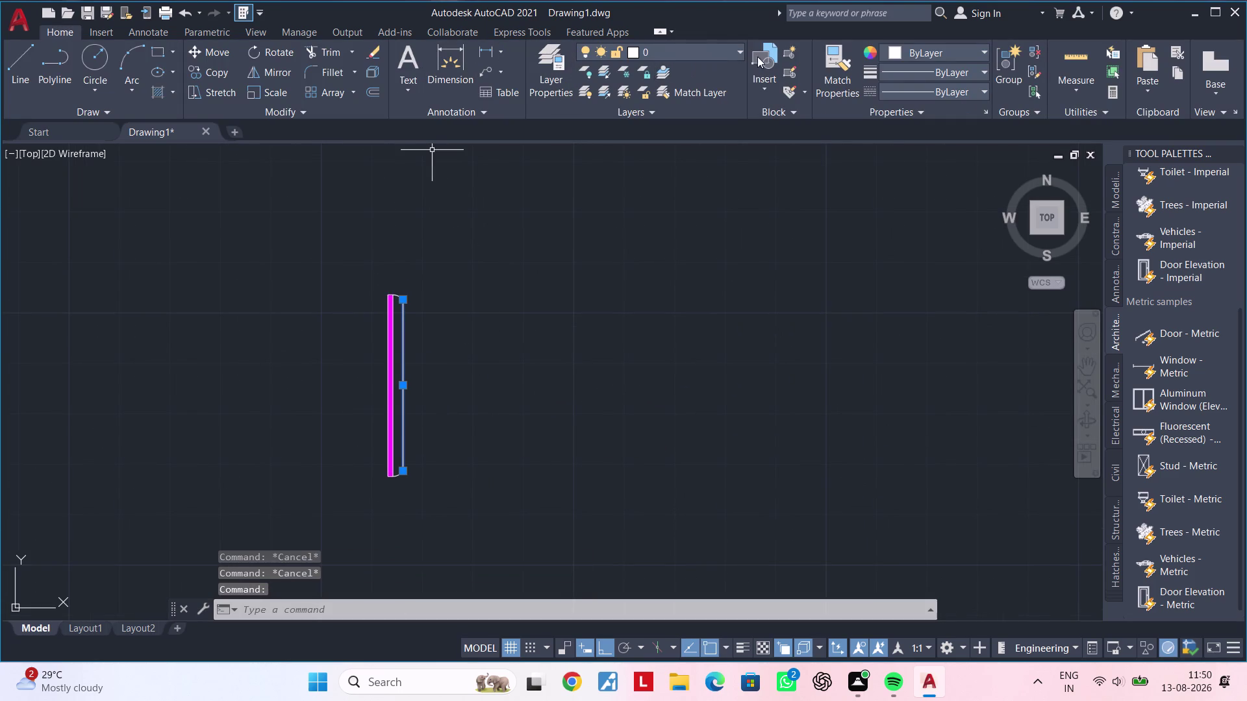
click(895, 53)
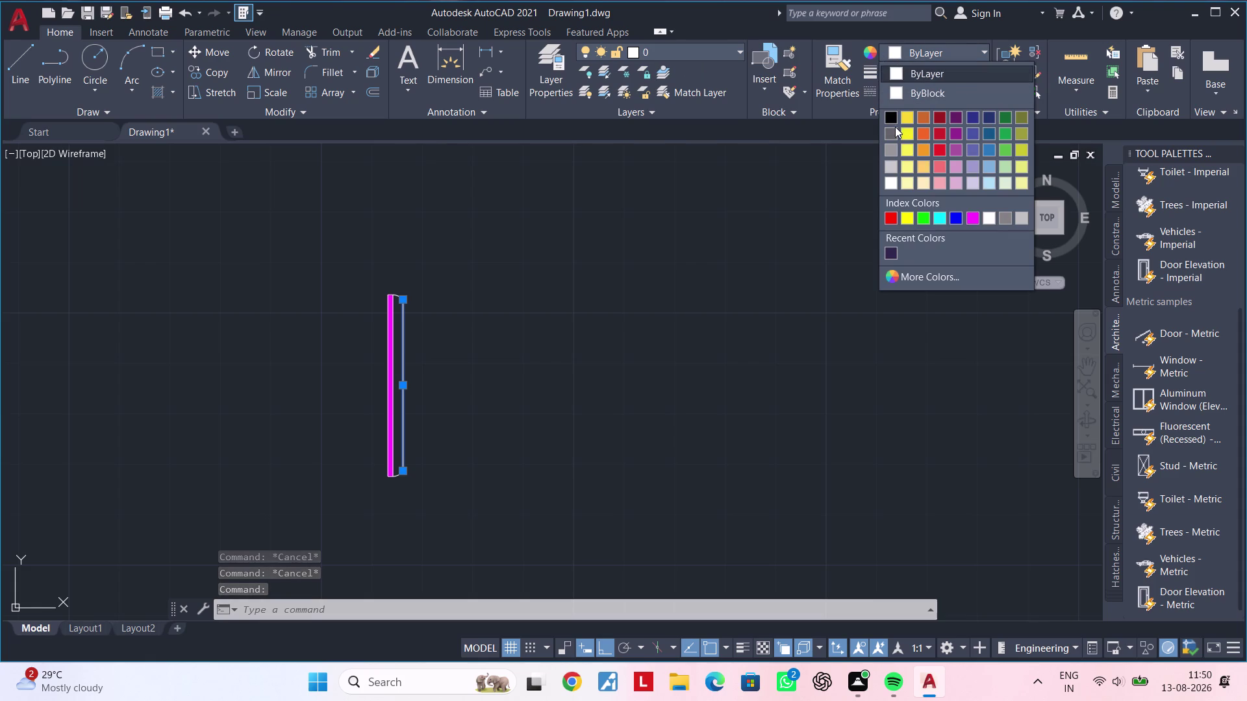
click(990, 162)
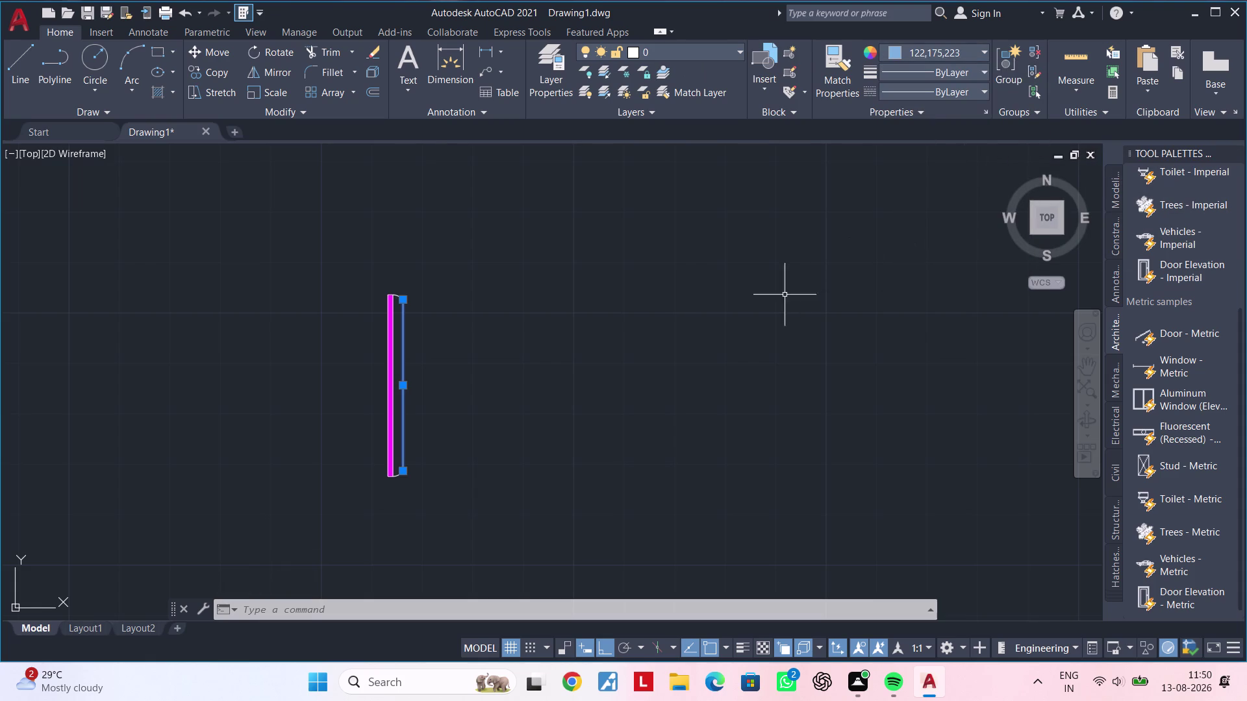
key(Escape)
scroll(up, 3)
click(399, 307)
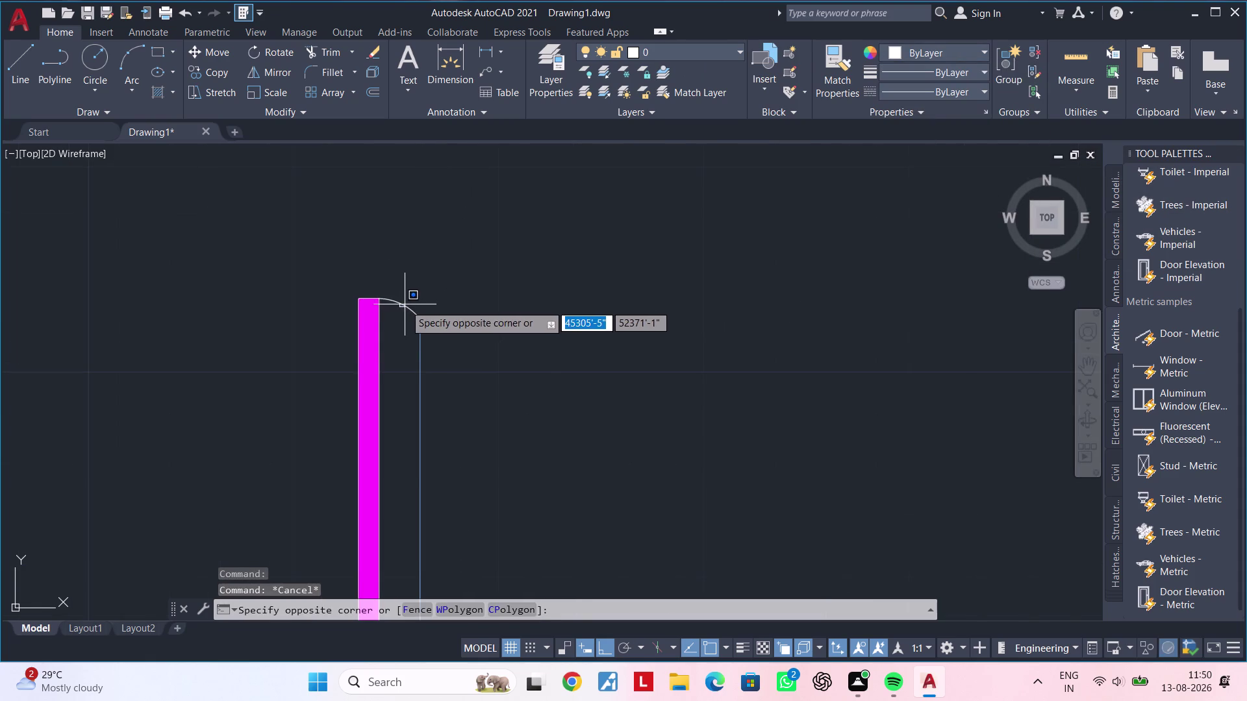
click(406, 304)
click(407, 305)
Bring the whole magenta-hatched profile into view and try selecting it.
click(405, 311)
middle_drag(424, 416, 415, 346)
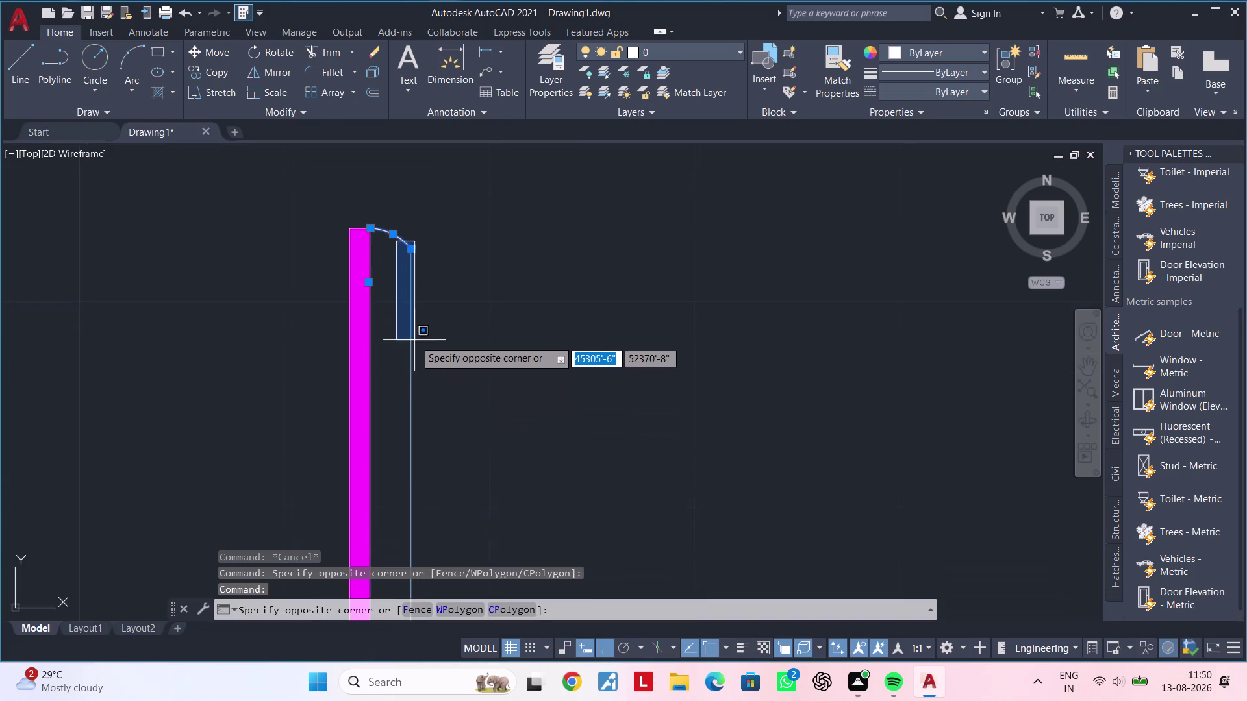
scroll(down, 3)
middle_drag(386, 339, 398, 217)
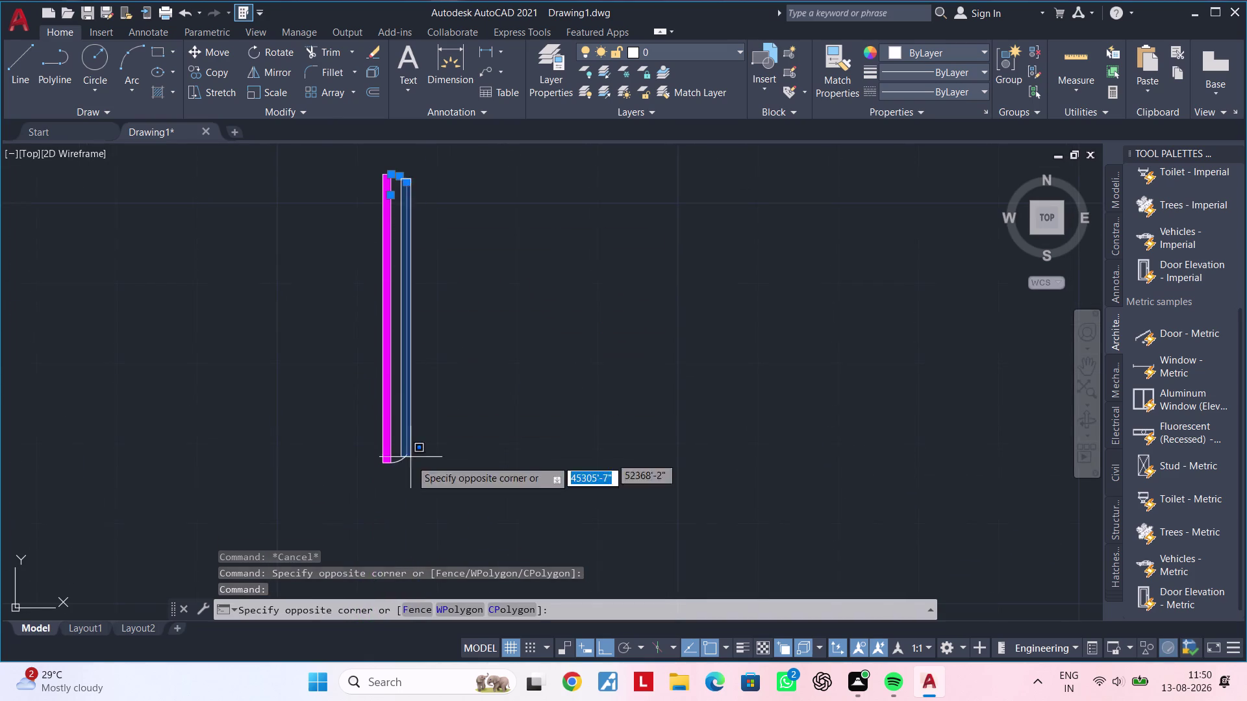
key(Escape)
scroll(up, 3)
click(397, 444)
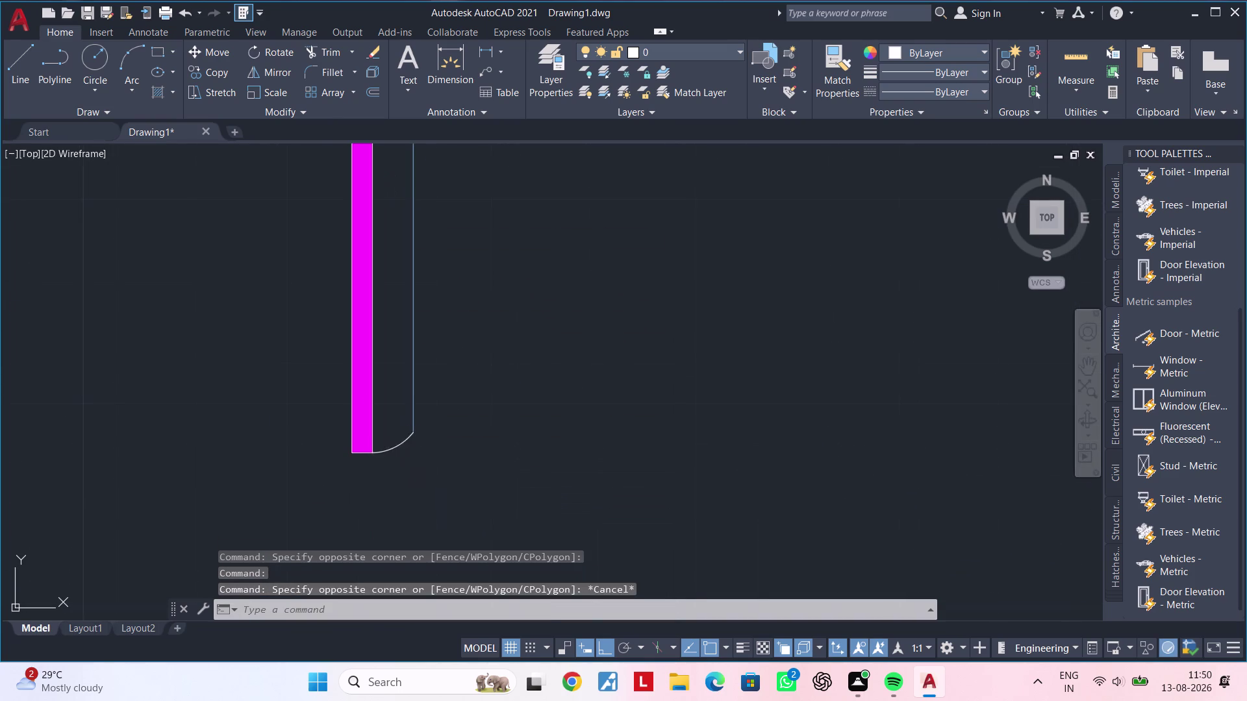
scroll(down, 3)
middle_drag(526, 377, 435, 487)
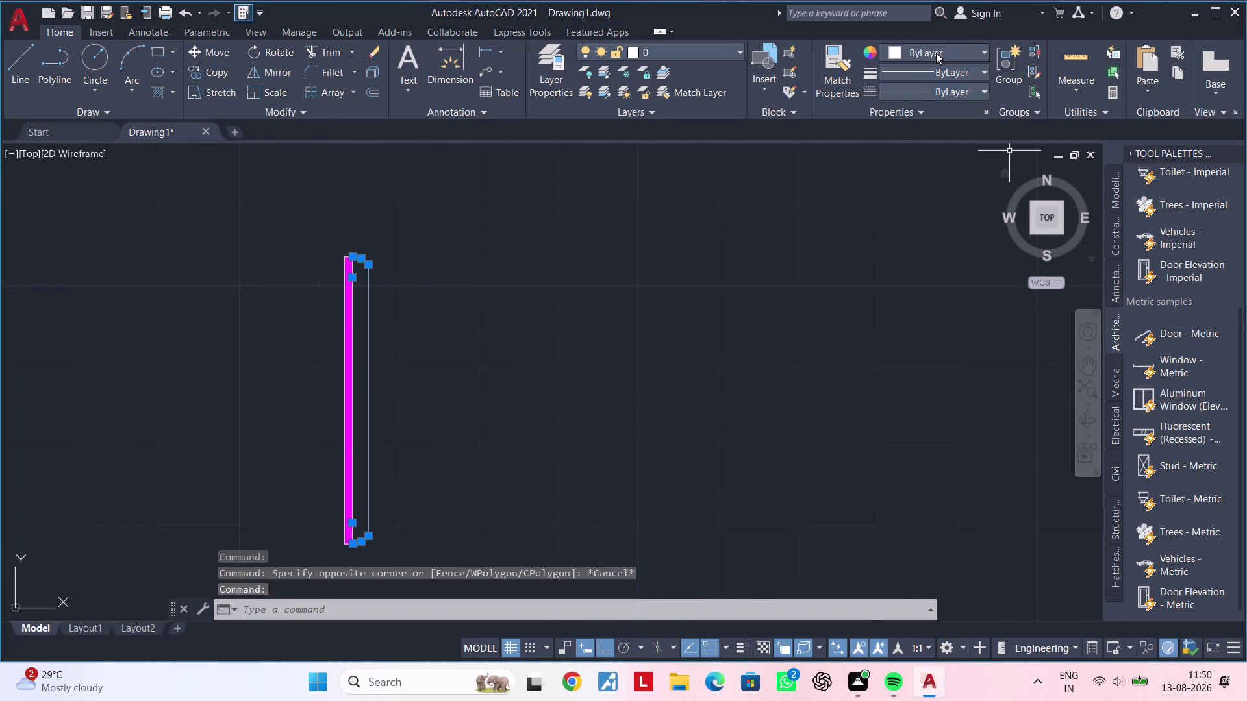
click(936, 52)
click(988, 151)
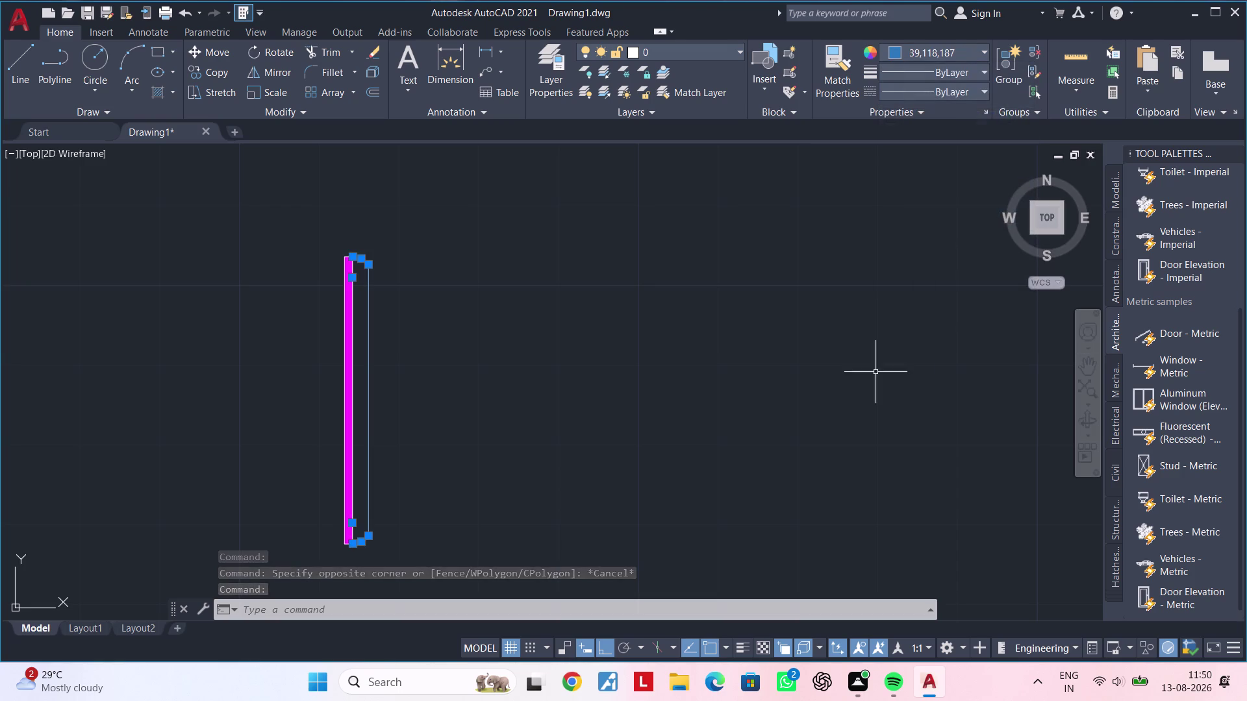
key(Escape)
key(Escape)
scroll(down, 3)
middle_drag(717, 383, 711, 351)
key(Escape)
key(Escape)
Copy the hatched profile with CO and place the copy to the right of the original.
click(588, 193)
click(430, 524)
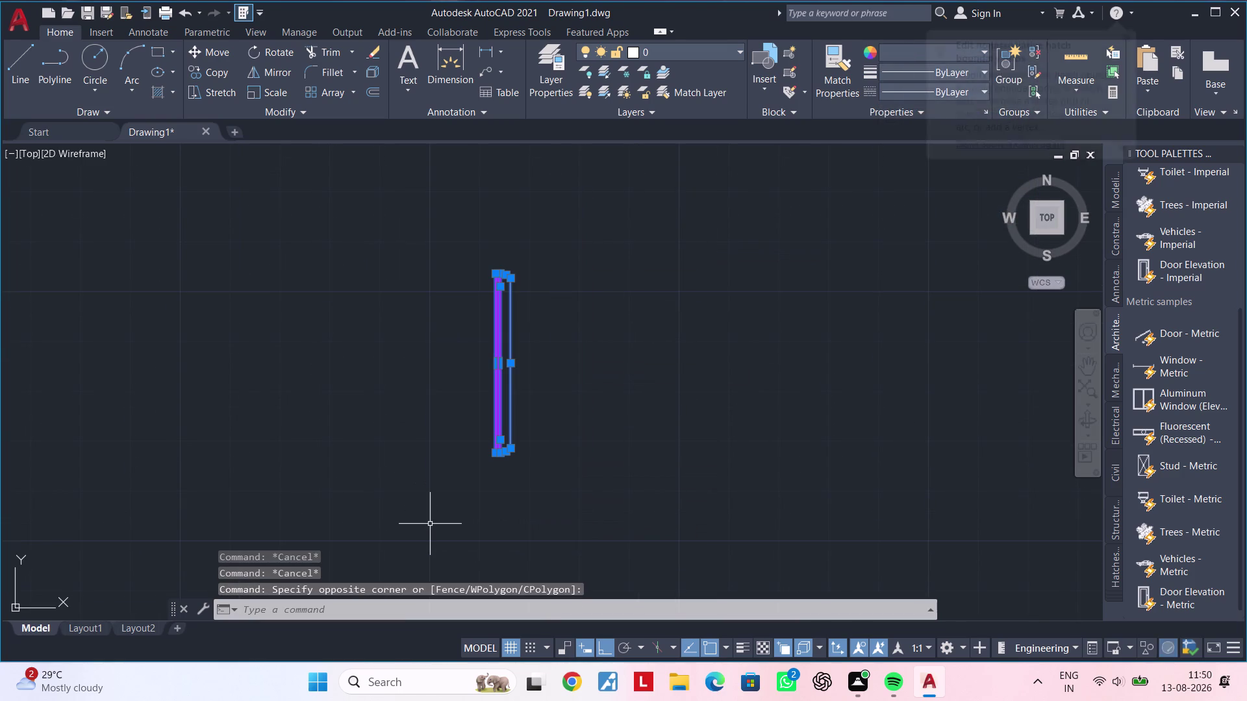
key(c)
key(o)
key(space)
click(455, 498)
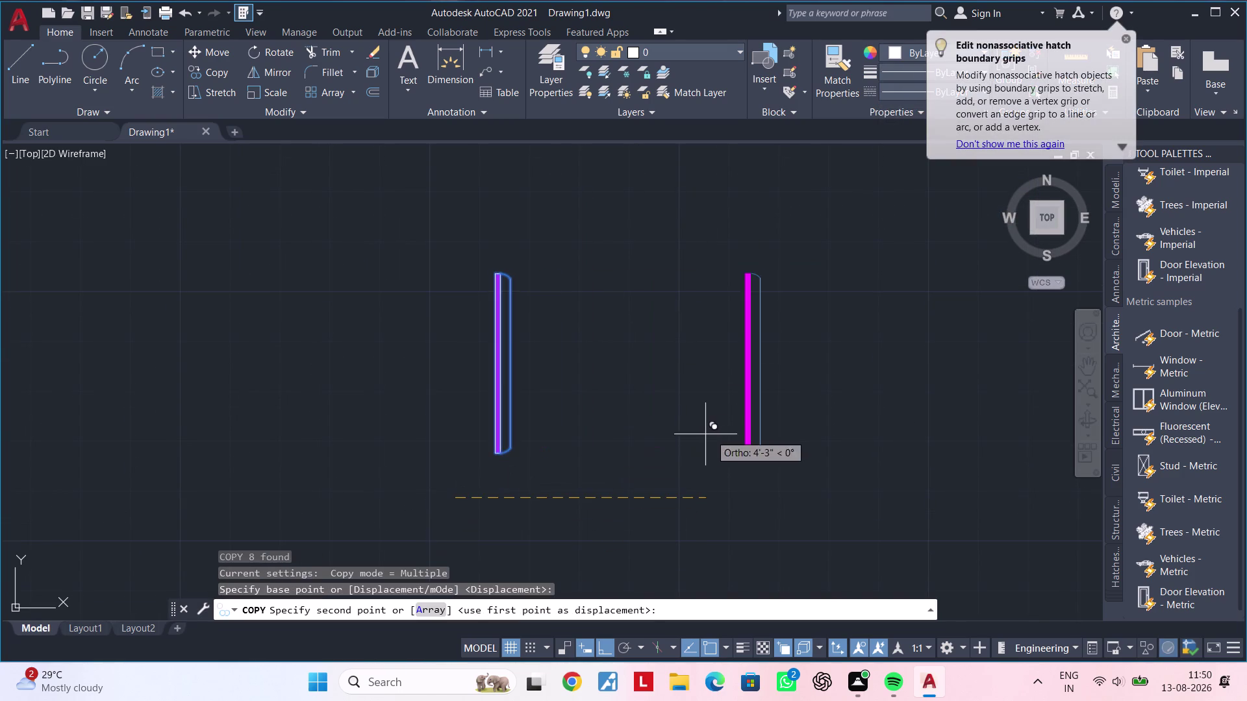
click(713, 434)
key(Escape)
middle_drag(585, 470, 573, 427)
key(Escape)
key(Escape)
key(Escape)
key(Escape)
Select the left magenta profile.
scroll(down, 3)
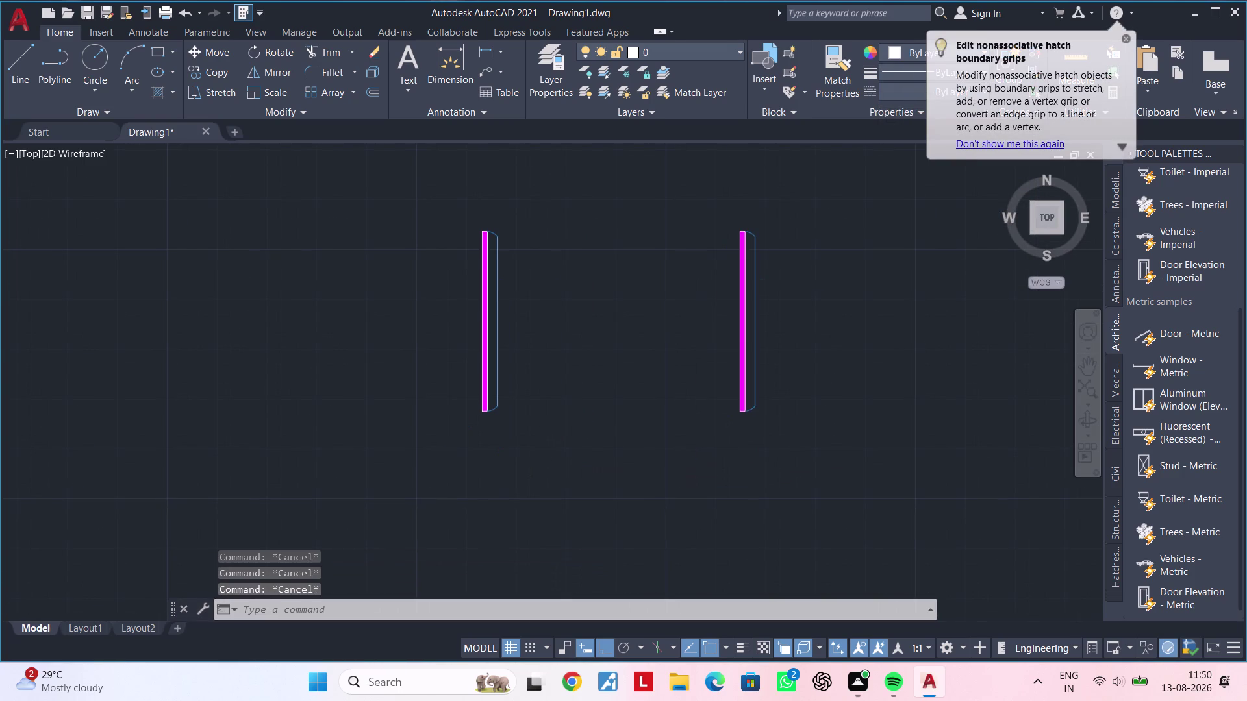
drag(585, 218, 586, 266)
click(469, 446)
Copy the selected profile into the floor plan beside the bedroom 2 door.
key(c)
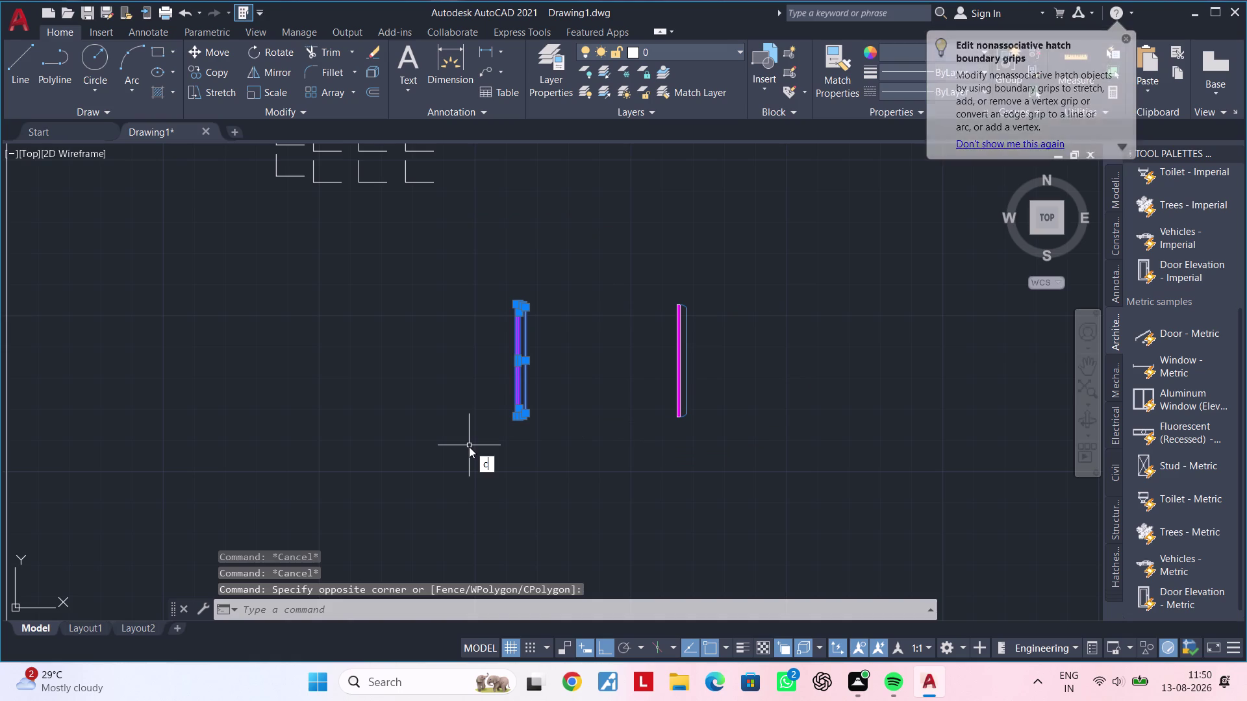
key(o)
key(space)
click(514, 430)
scroll(down, 3)
middle_drag(303, 447, 432, 433)
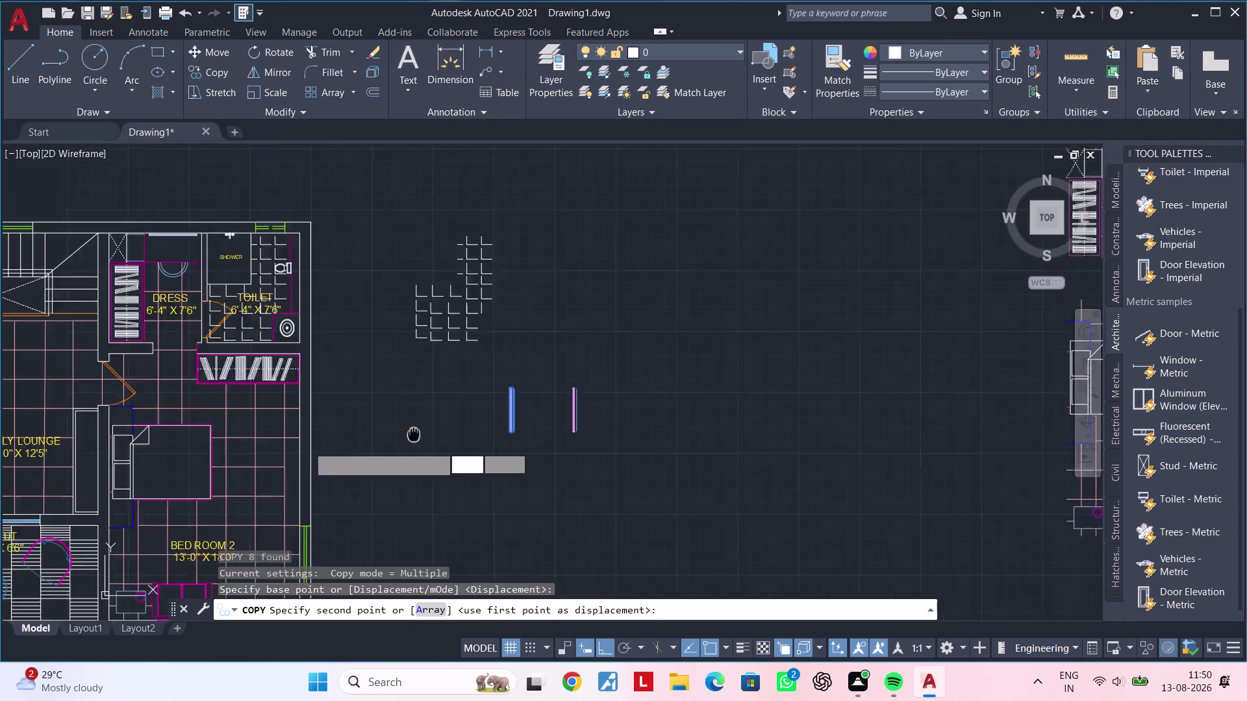
middle_drag(432, 433, 559, 427)
middle_drag(353, 471, 536, 422)
scroll(up, 3)
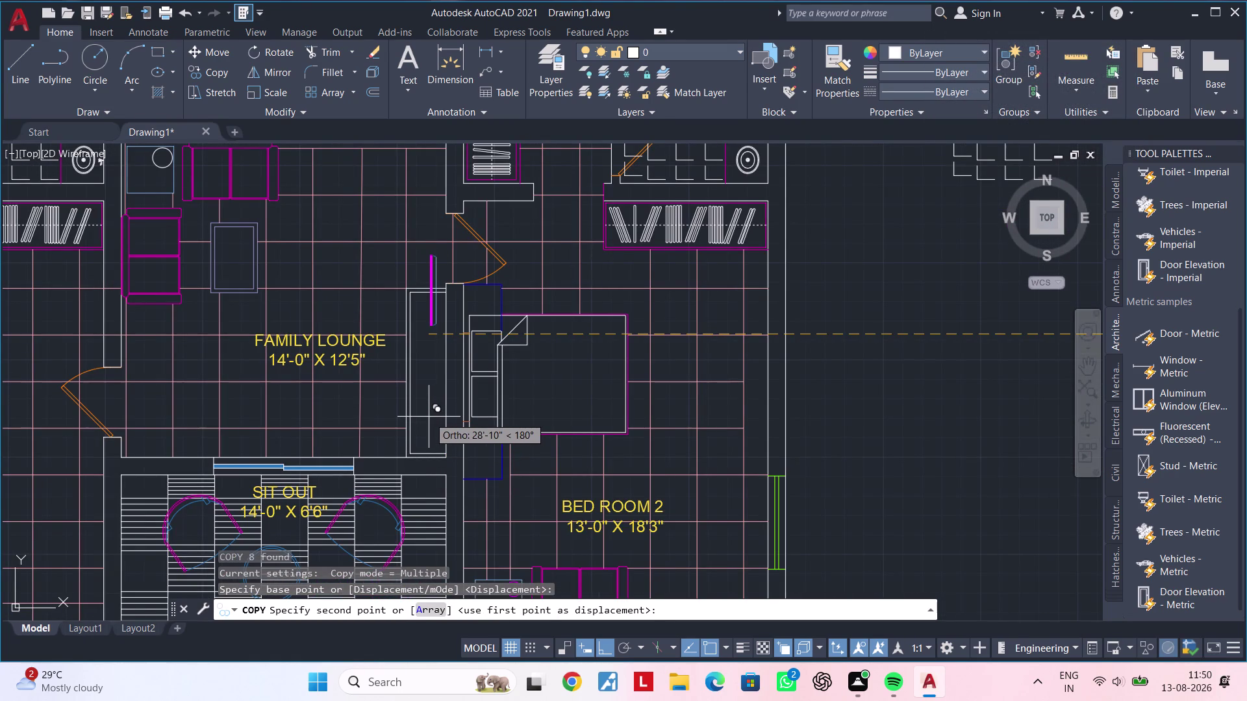
click(429, 417)
key(Escape)
key(Escape)
middle_drag(427, 398, 421, 439)
key(Escape)
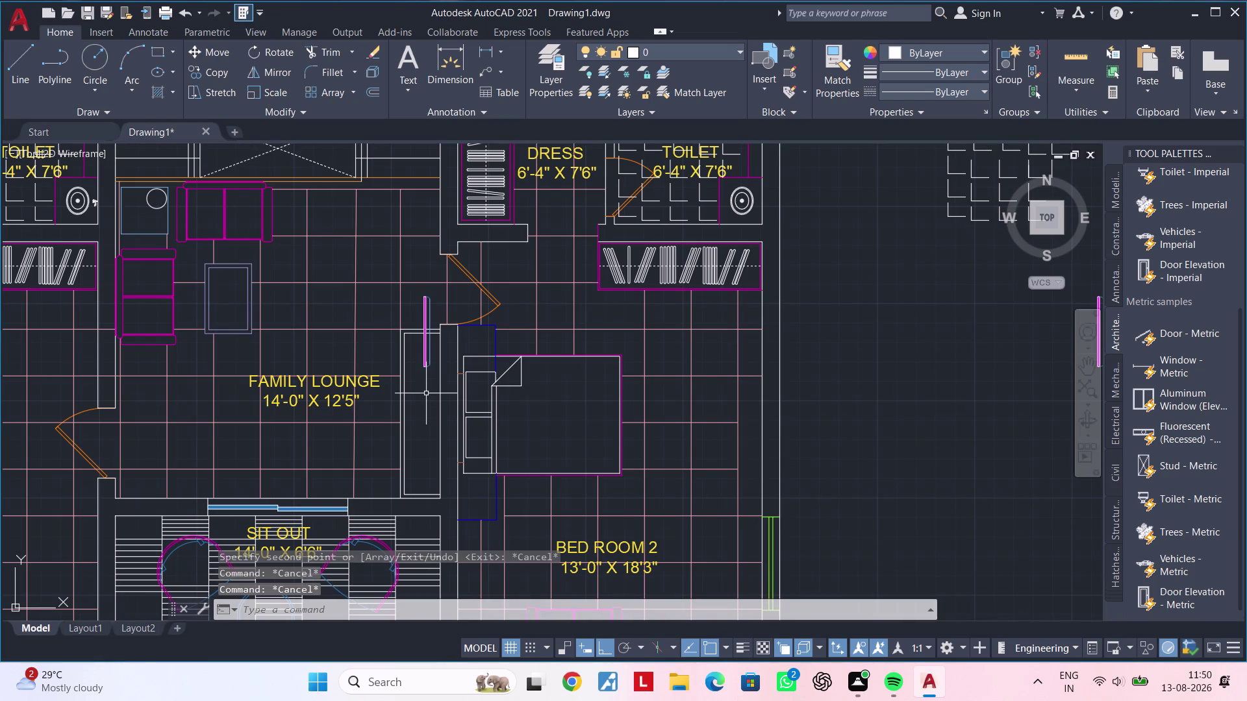
Move the placed panel from beside the door into the family lounge wall.
click(415, 289)
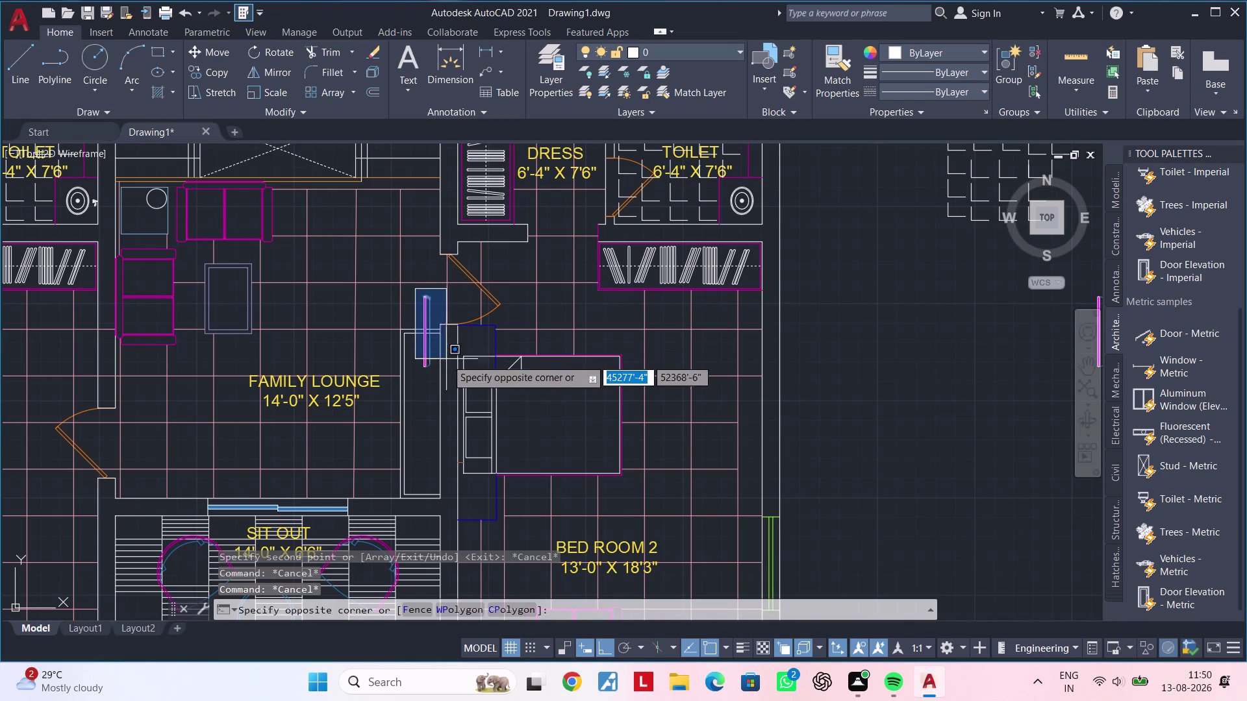
click(435, 374)
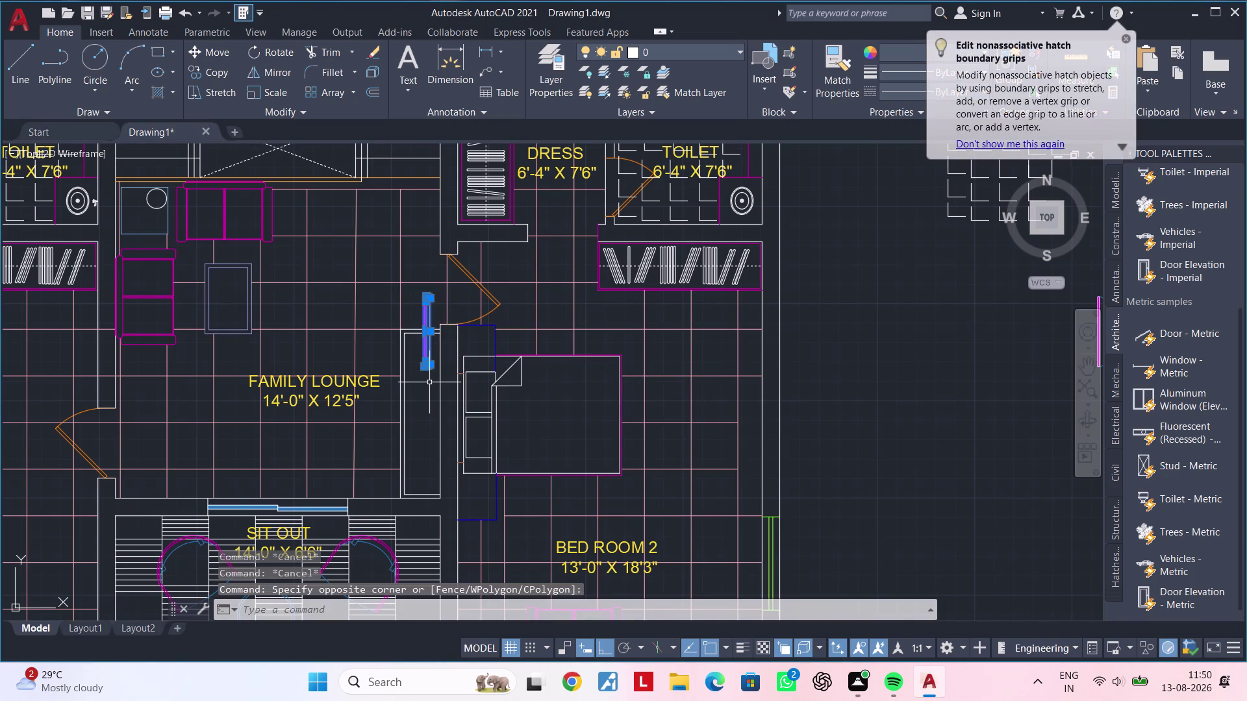
key(m)
key(space)
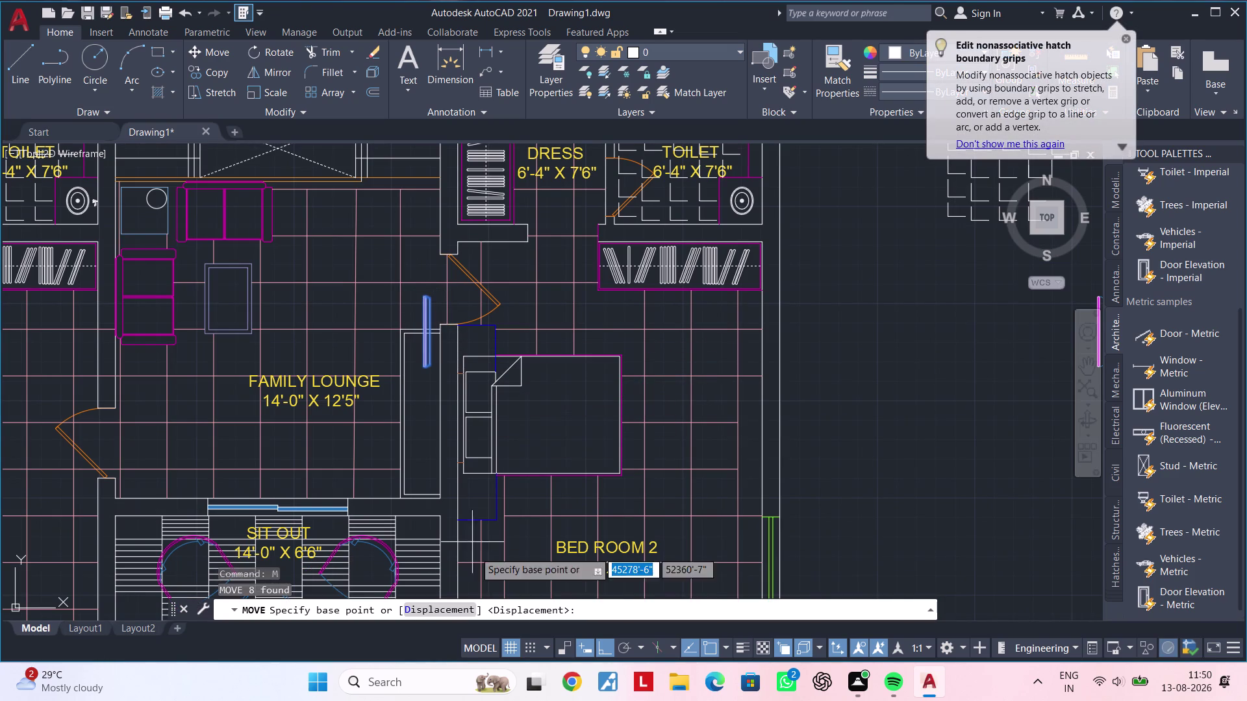
key(F8)
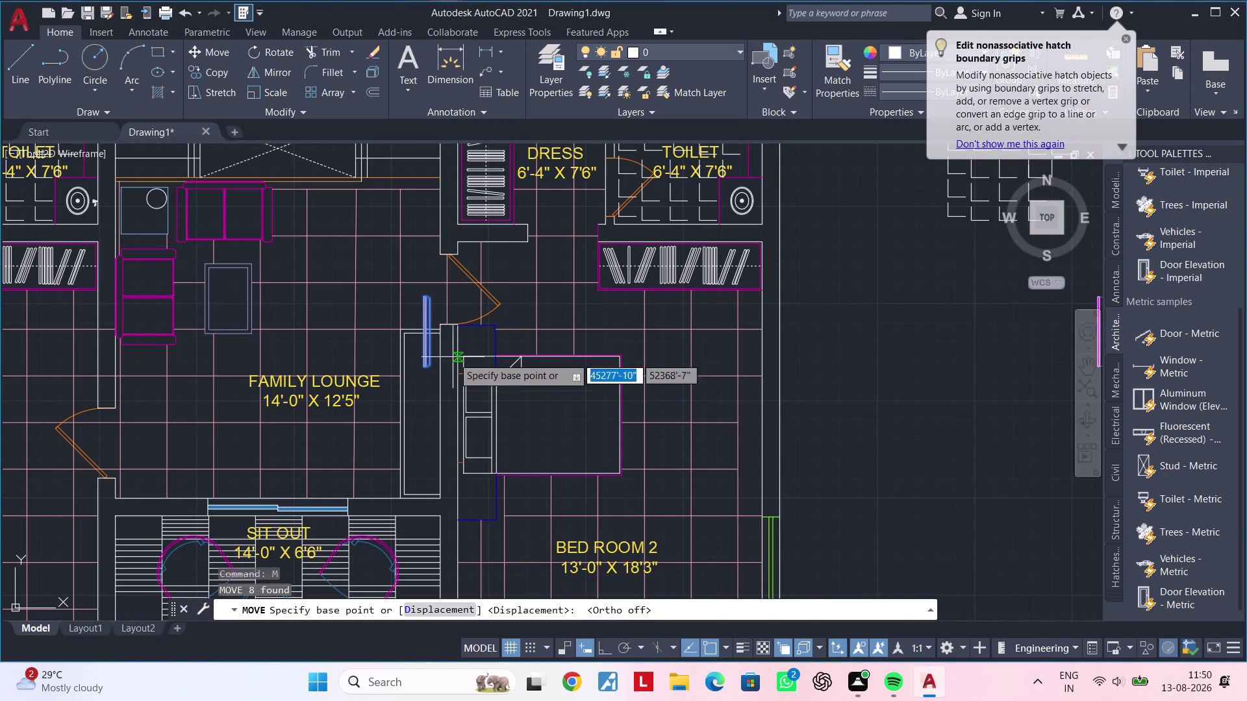
scroll(up, 3)
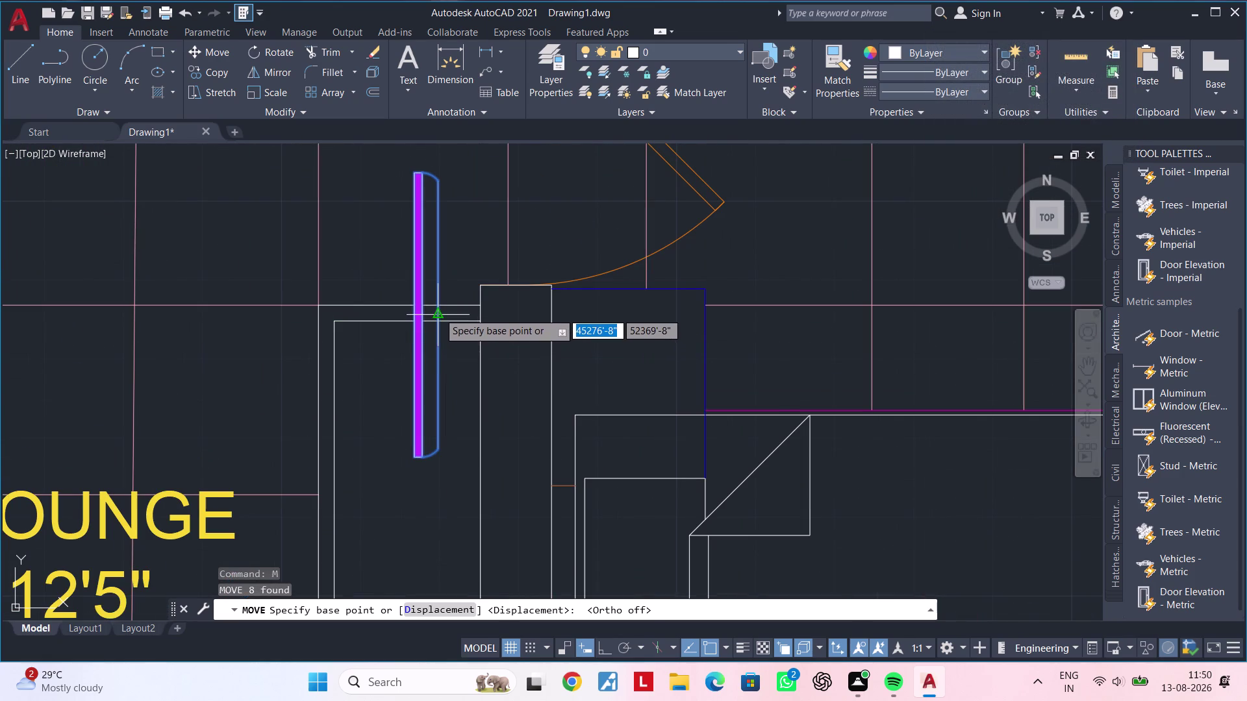
click(438, 313)
middle_drag(436, 449, 450, 310)
scroll(down, 3)
middle_drag(437, 389, 436, 325)
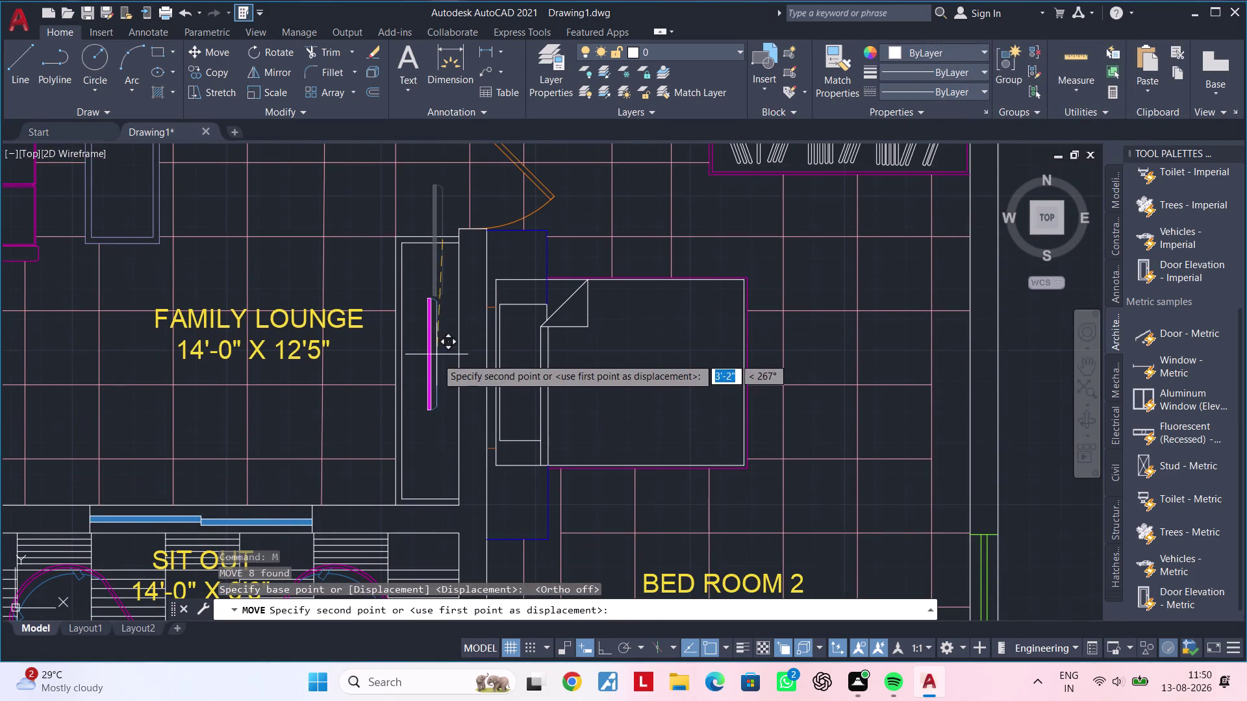
click(457, 365)
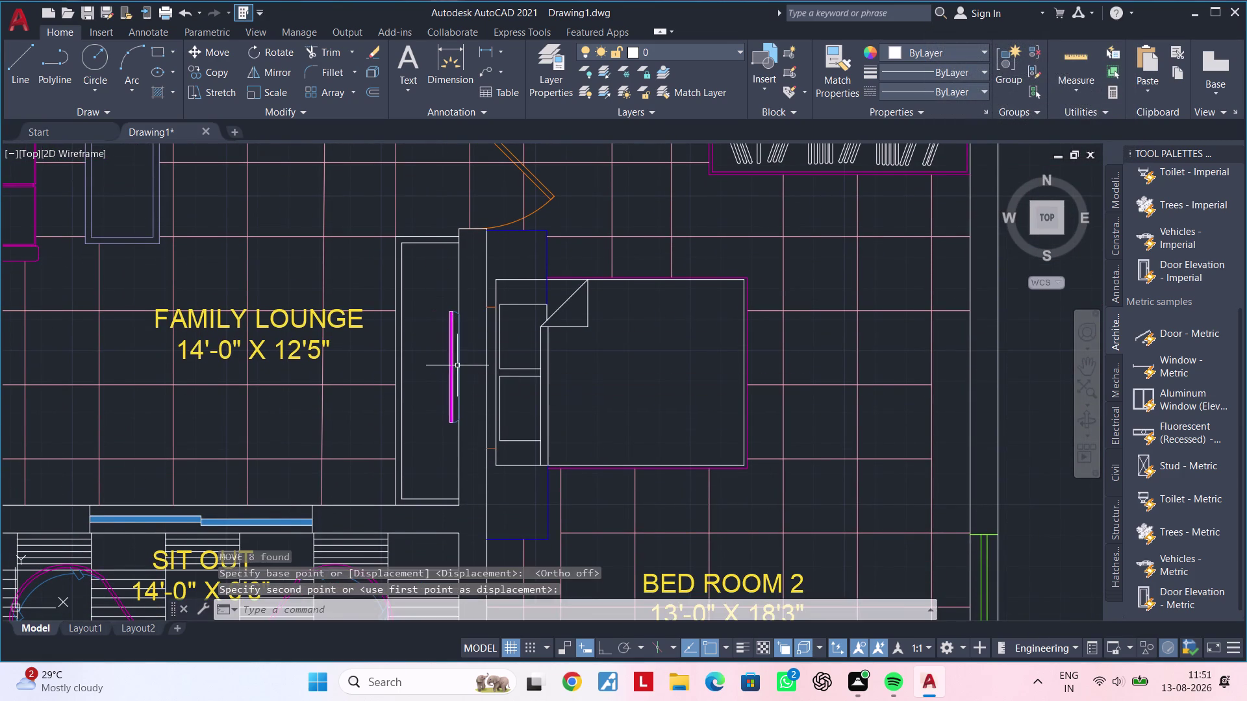
middle_drag(452, 454, 404, 441)
scroll(down, 3)
middle_drag(397, 439, 360, 438)
key(Escape)
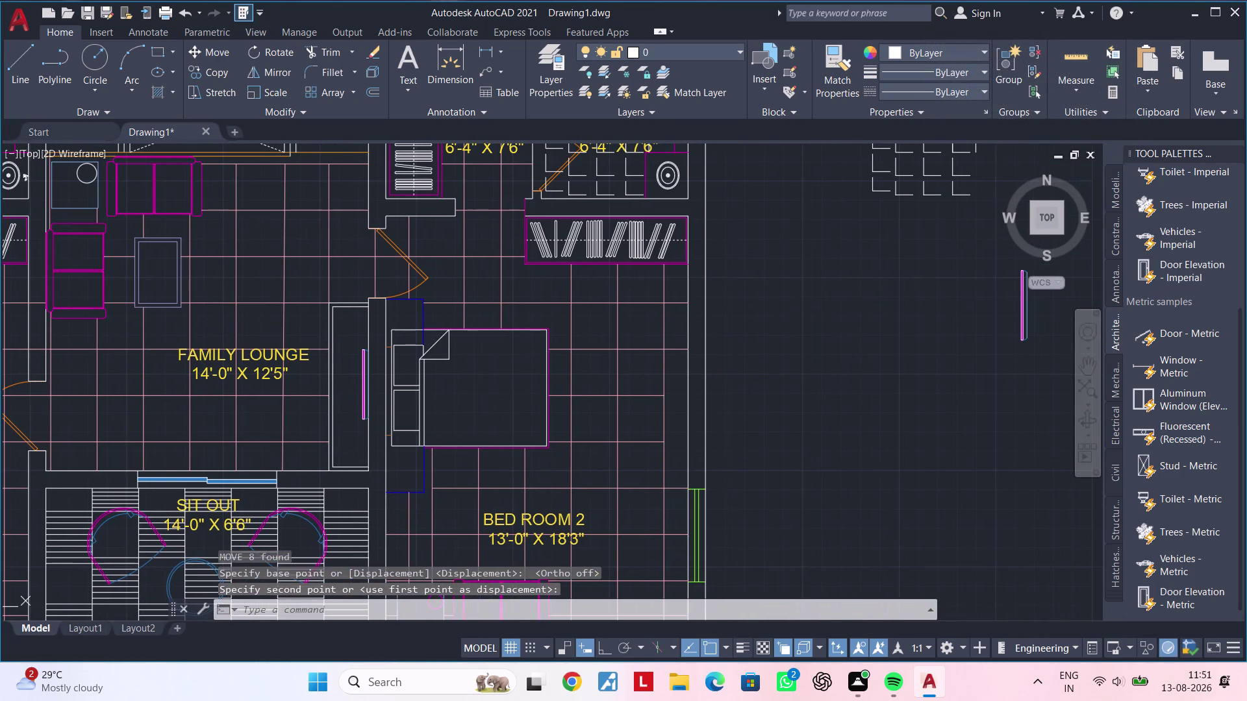
Clear leftover commands and zoom in on the wall beside the lounge panel.
key(Escape)
key(Escape)
key(Escape)
key(Escape)
key(Escape)
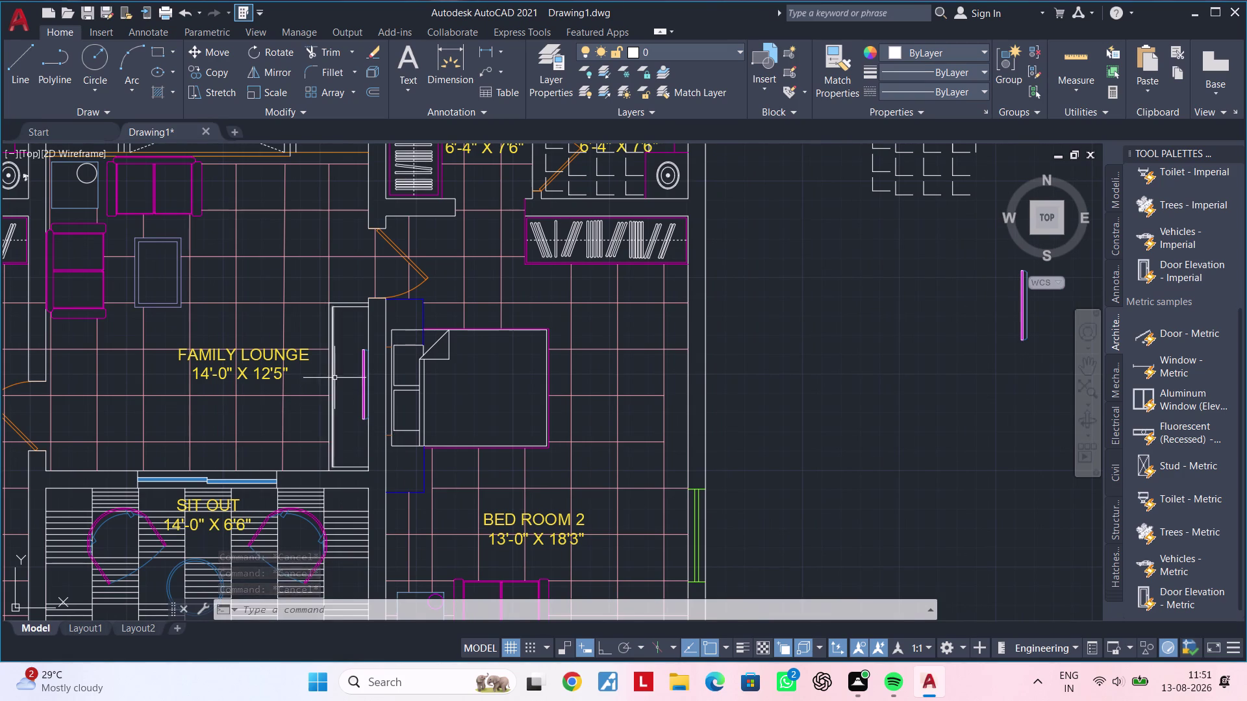
scroll(up, 3)
scroll(down, 3)
middle_drag(320, 372, 379, 366)
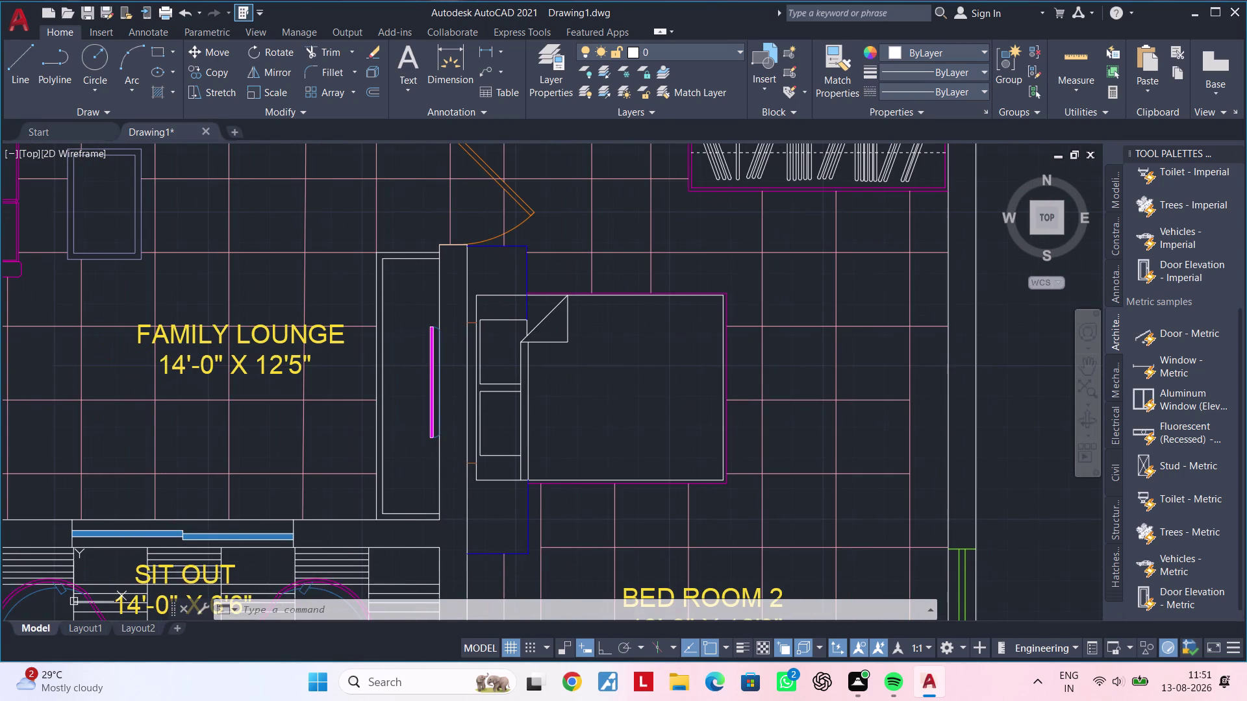
Start a hatch and set its colour to index 120 through More Colors.
key(Escape)
key(Escape)
key(h)
key(space)
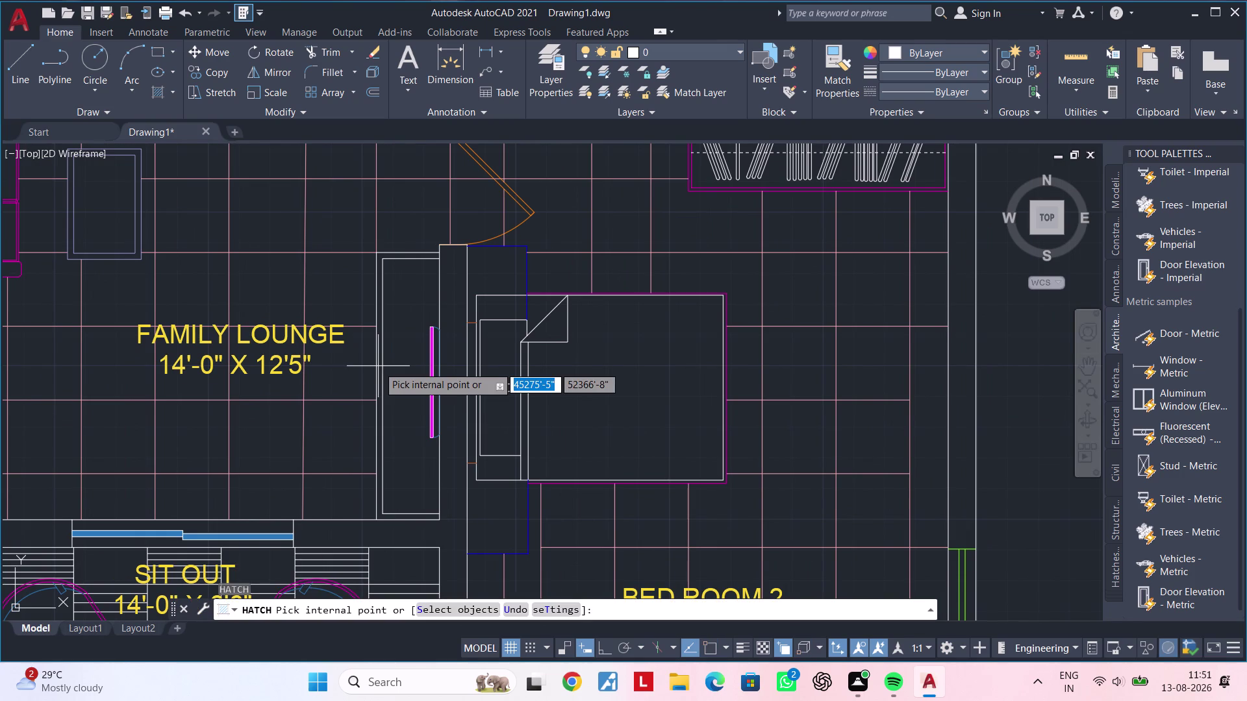
scroll(up, 3)
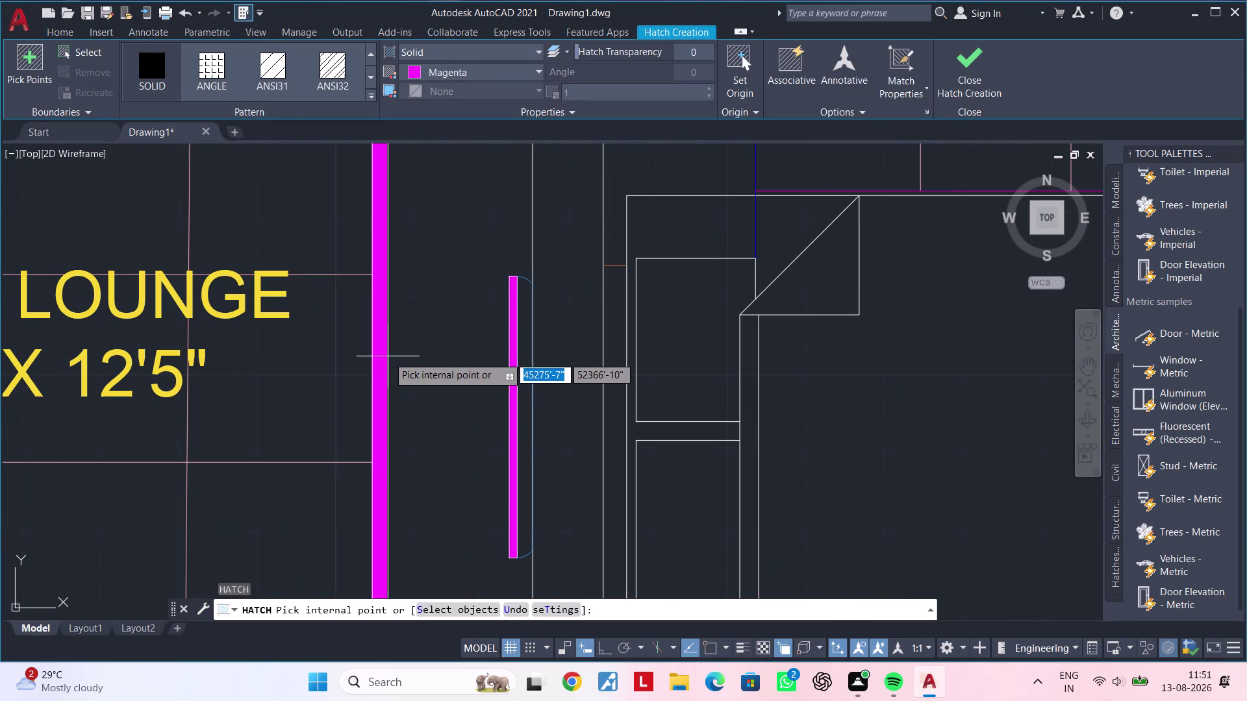
click(430, 73)
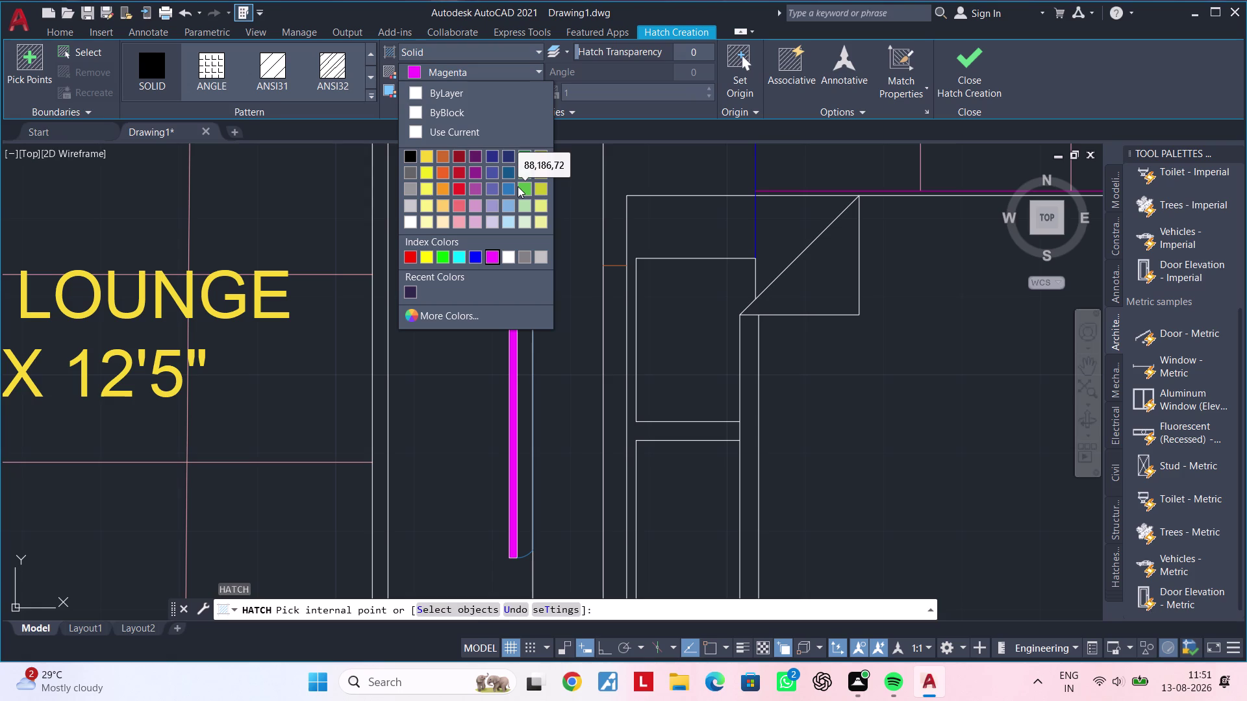
click(453, 320)
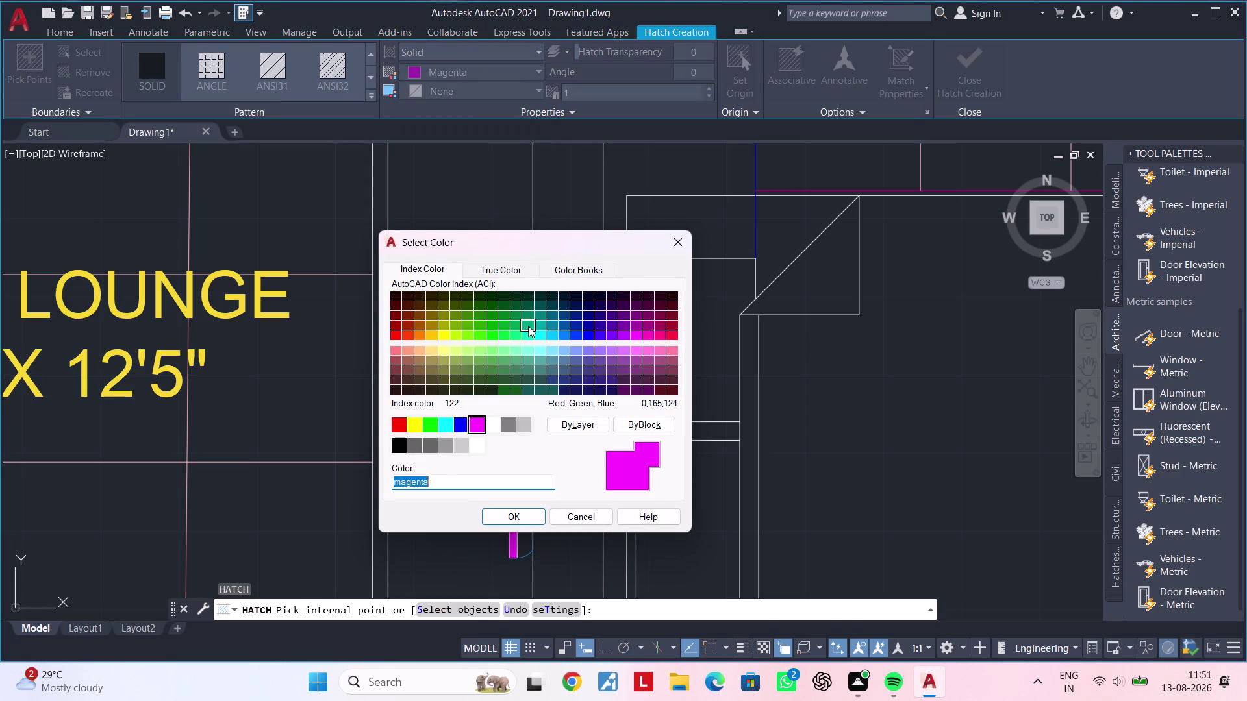
click(529, 333)
click(529, 335)
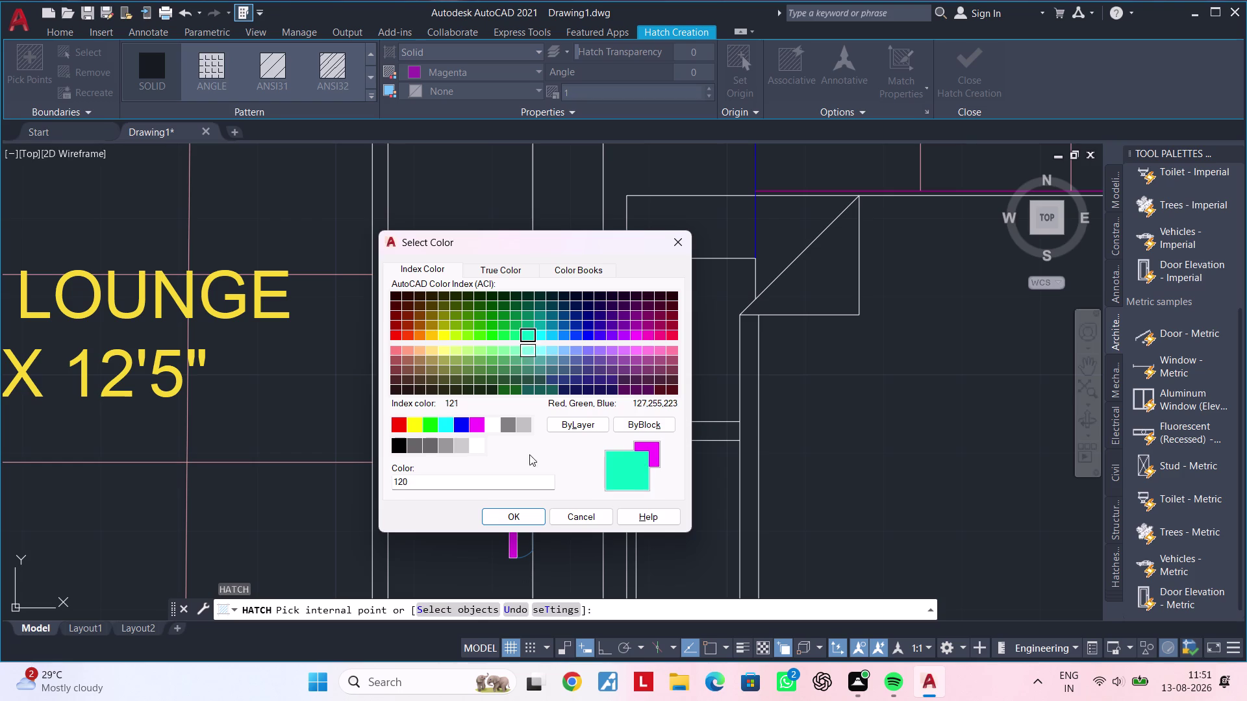
click(534, 518)
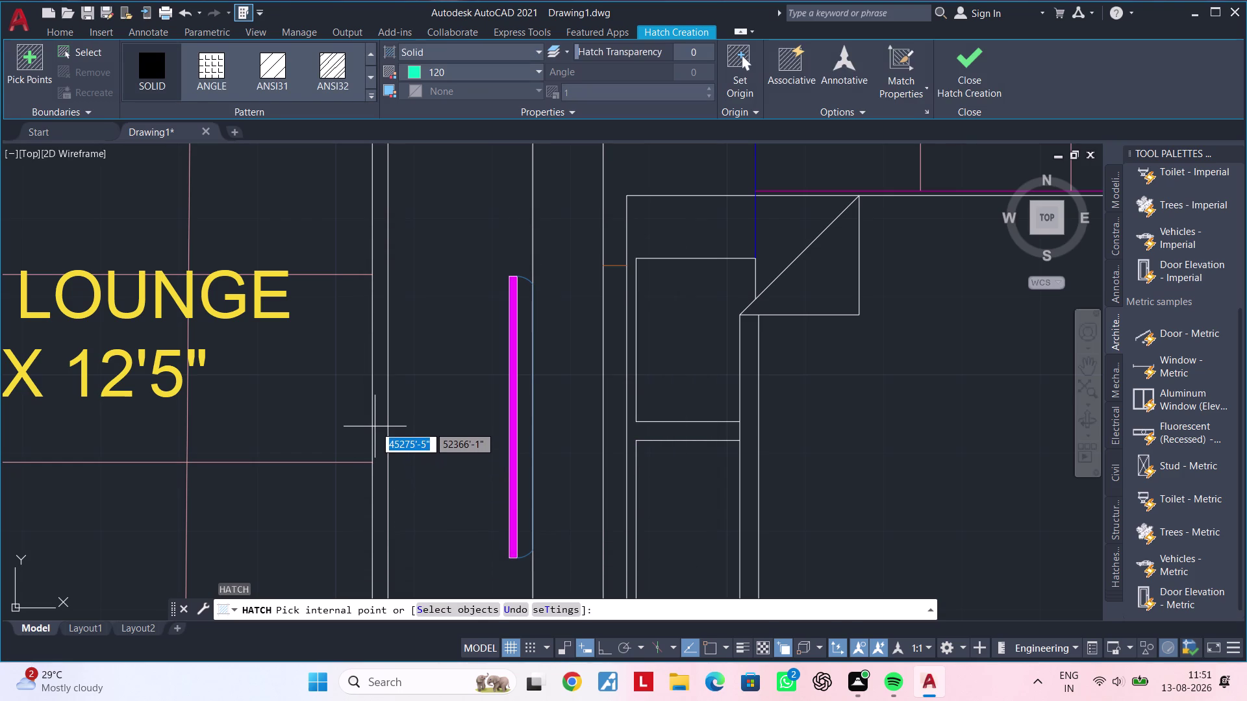
Fill the wall recess beside the panel with the colour 120 solid hatch, then exit.
click(380, 419)
scroll(down, 3)
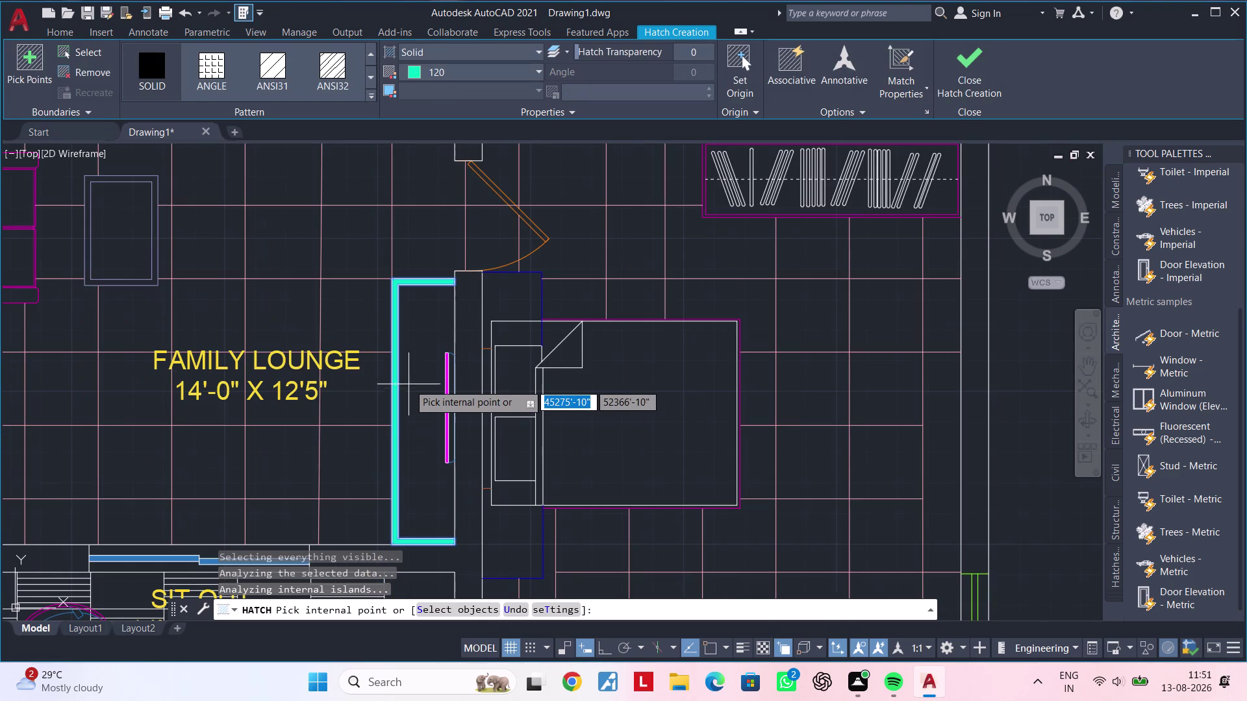
scroll(down, 3)
middle_drag(409, 381, 380, 316)
key(Escape)
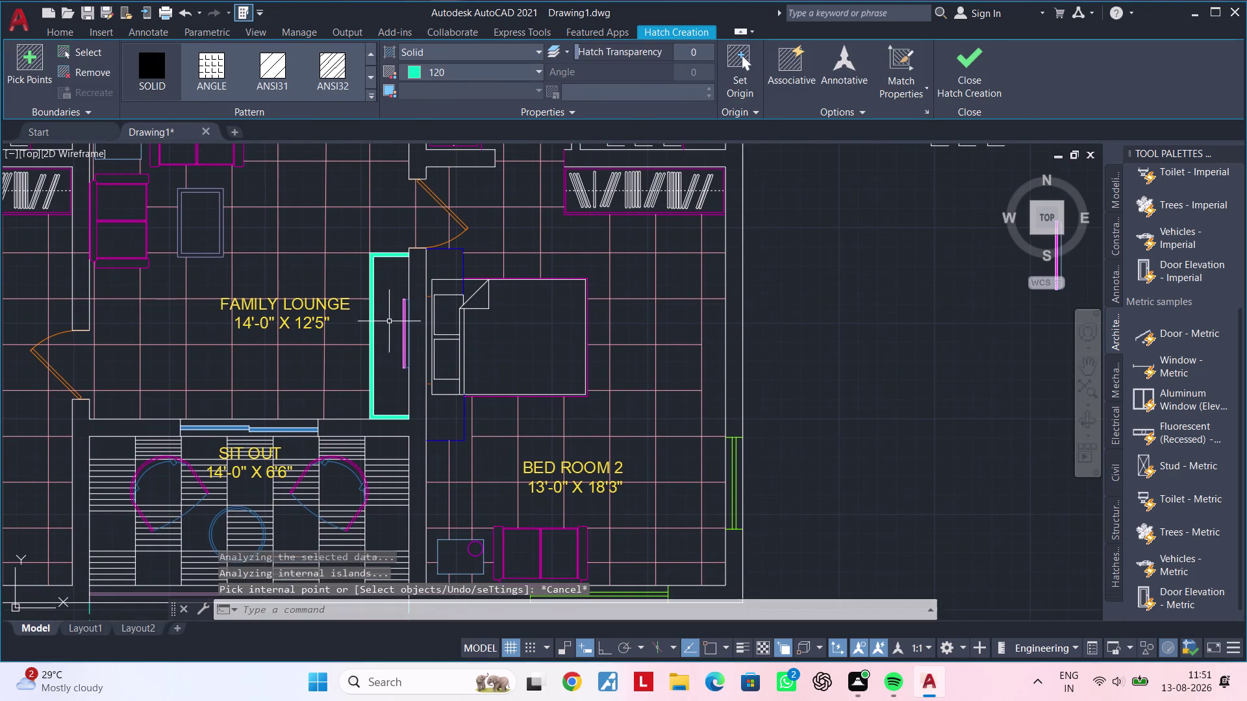
scroll(down, 3)
middle_drag(390, 367, 338, 361)
key(Escape)
key(Escape)
key(Escape)
middle_drag(505, 352, 424, 351)
key(Escape)
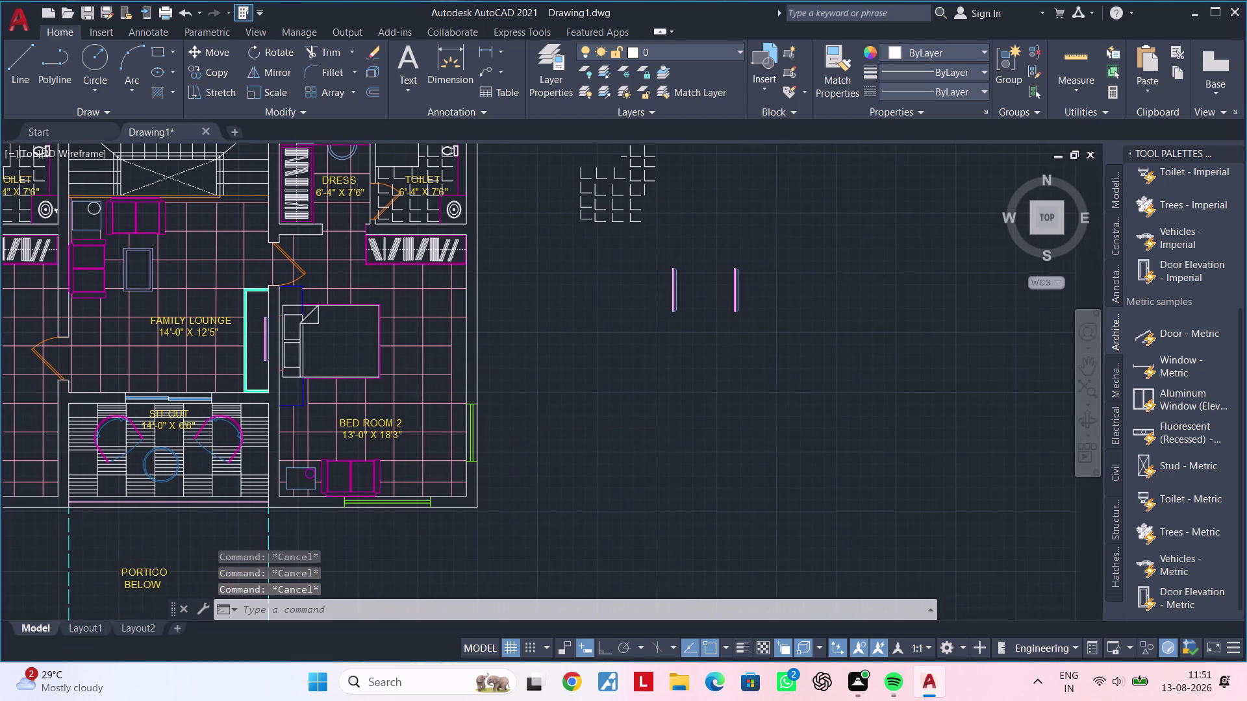
Pan to bedroom 2 and extend one of its floor-tile grid lines.
key(Escape)
key(Escape)
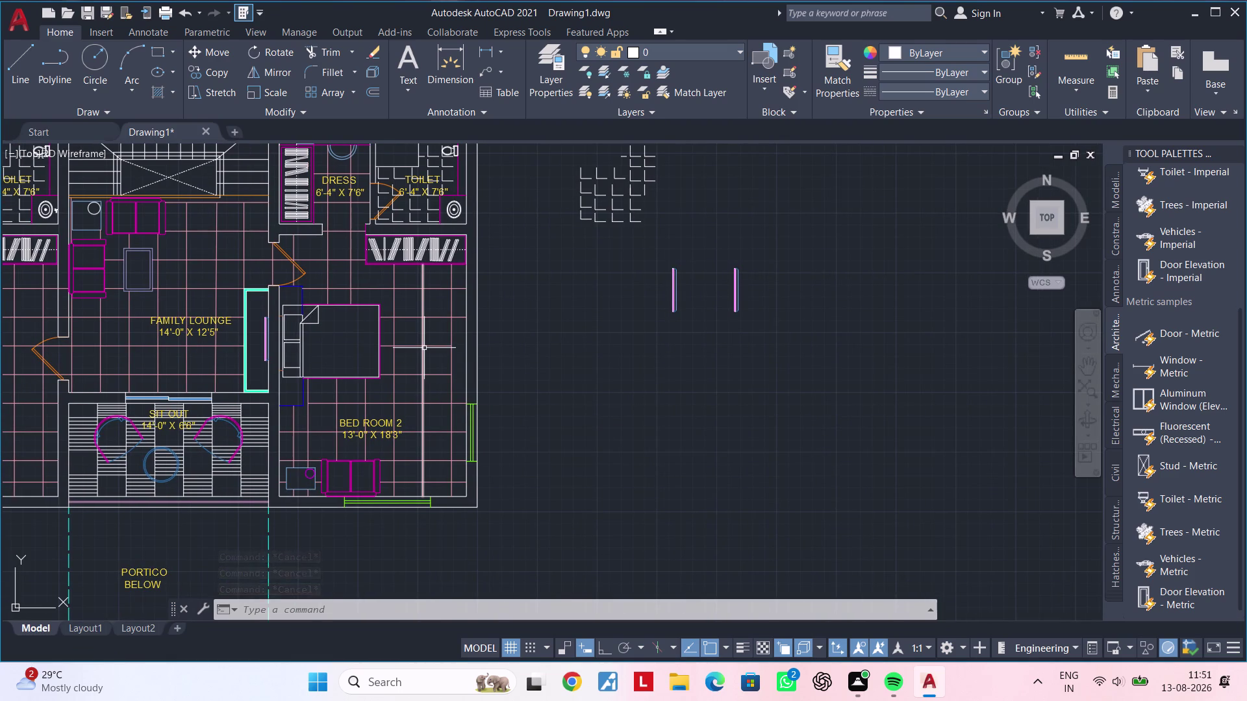
scroll(down, 3)
scroll(up, 3)
middle_drag(433, 366, 470, 360)
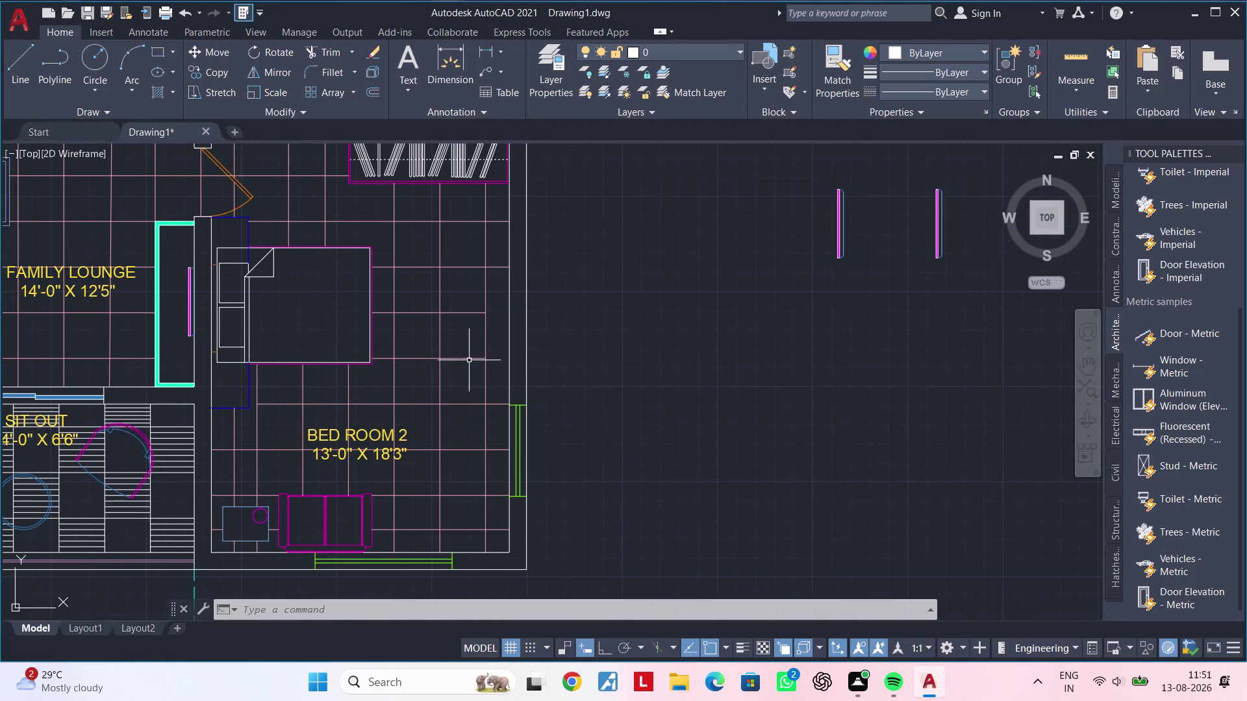
middle_drag(468, 361, 392, 368)
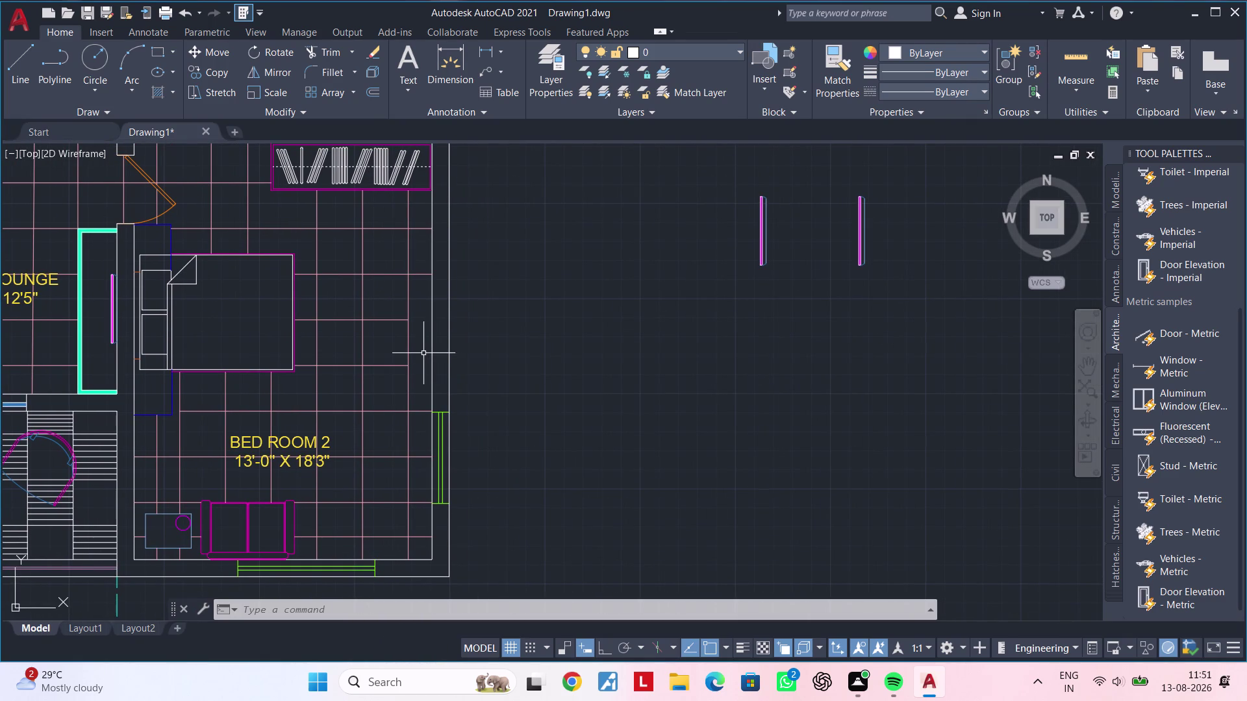
middle_drag(422, 354, 422, 355)
middle_drag(422, 355, 422, 365)
key(Escape)
key(Escape)
key(e)
text(x)
key(space)
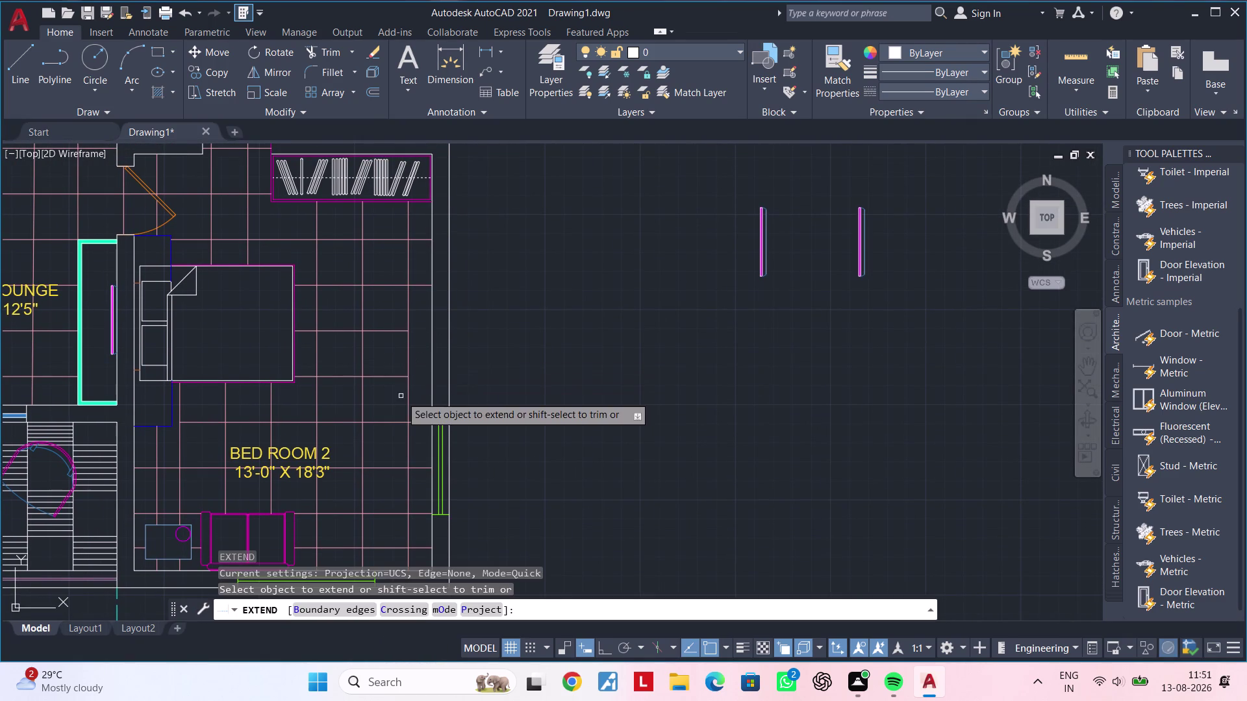
click(392, 375)
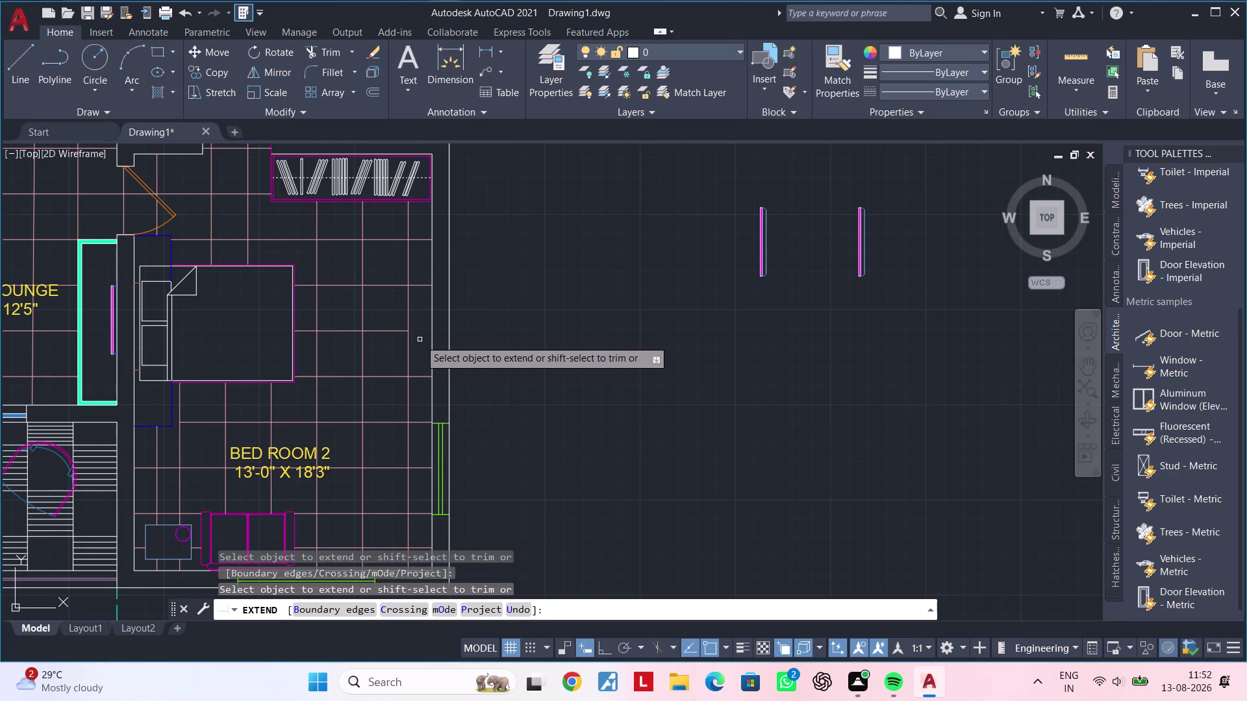
Trim two grid lines at bedroom 2's right wall.
scroll(up, 3)
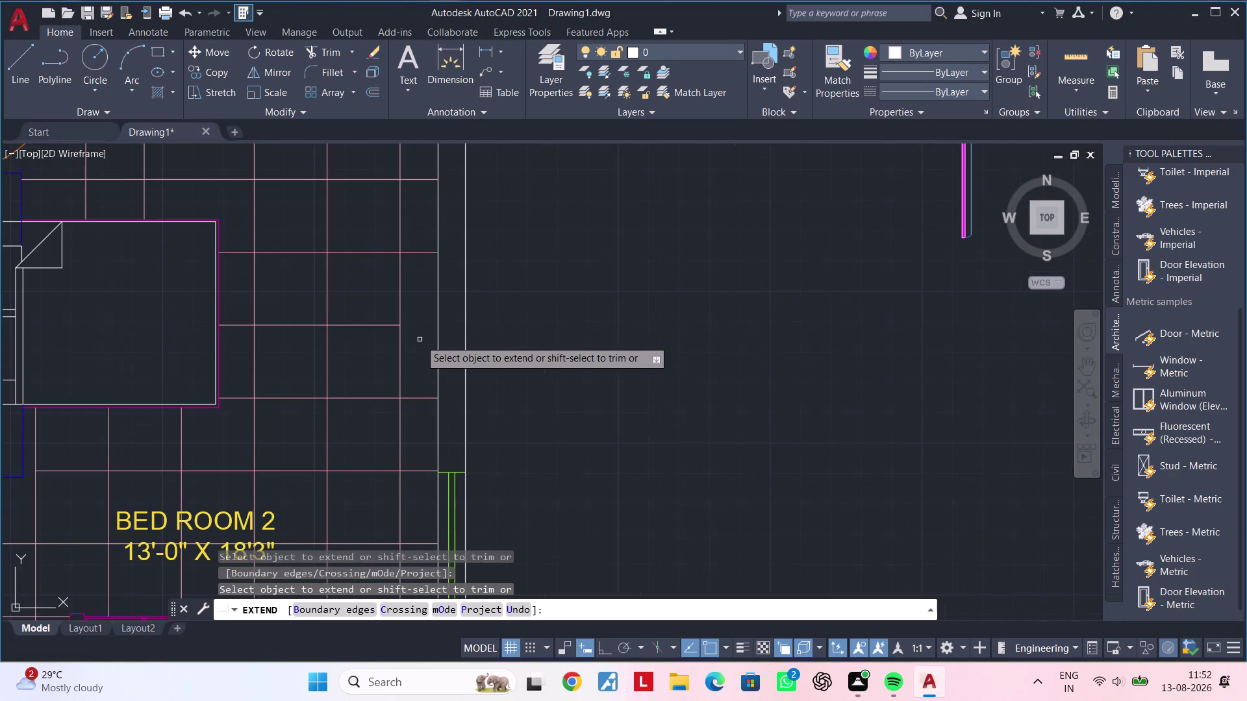
middle_drag(420, 339, 431, 400)
scroll(down, 3)
middle_click(423, 388)
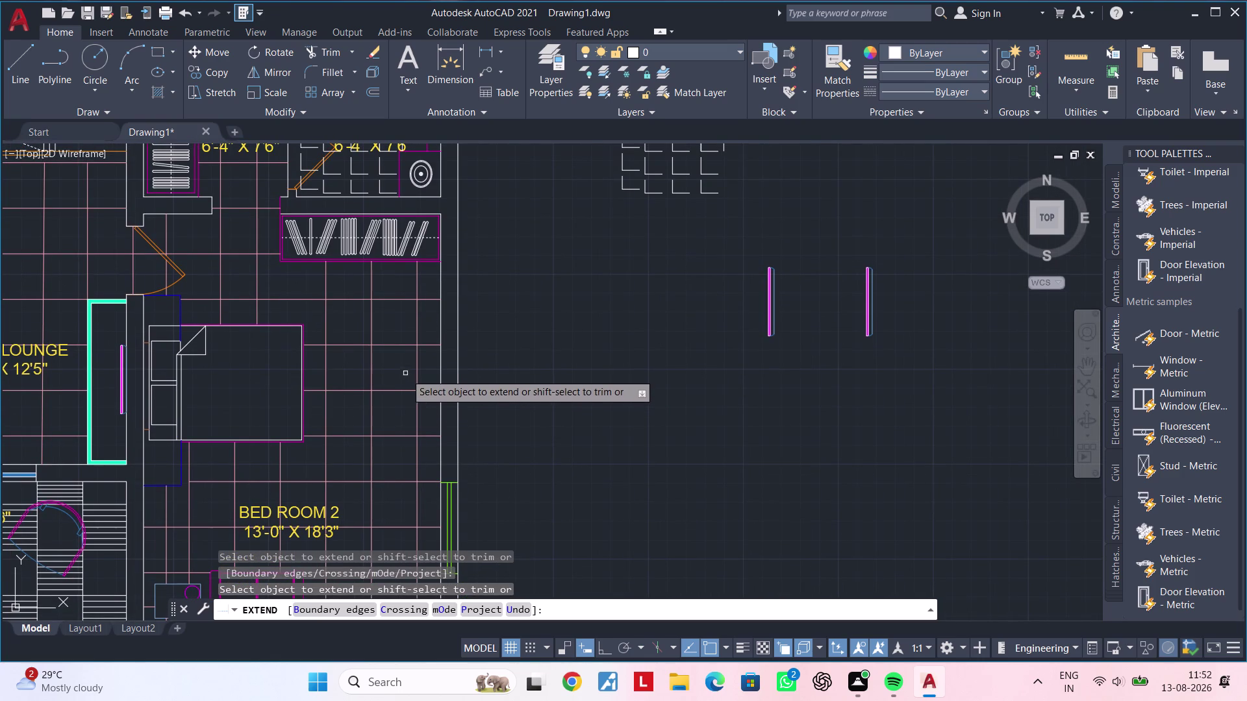
middle_drag(412, 371, 406, 344)
key(Escape)
key(Escape)
key(Escape)
key(Escape)
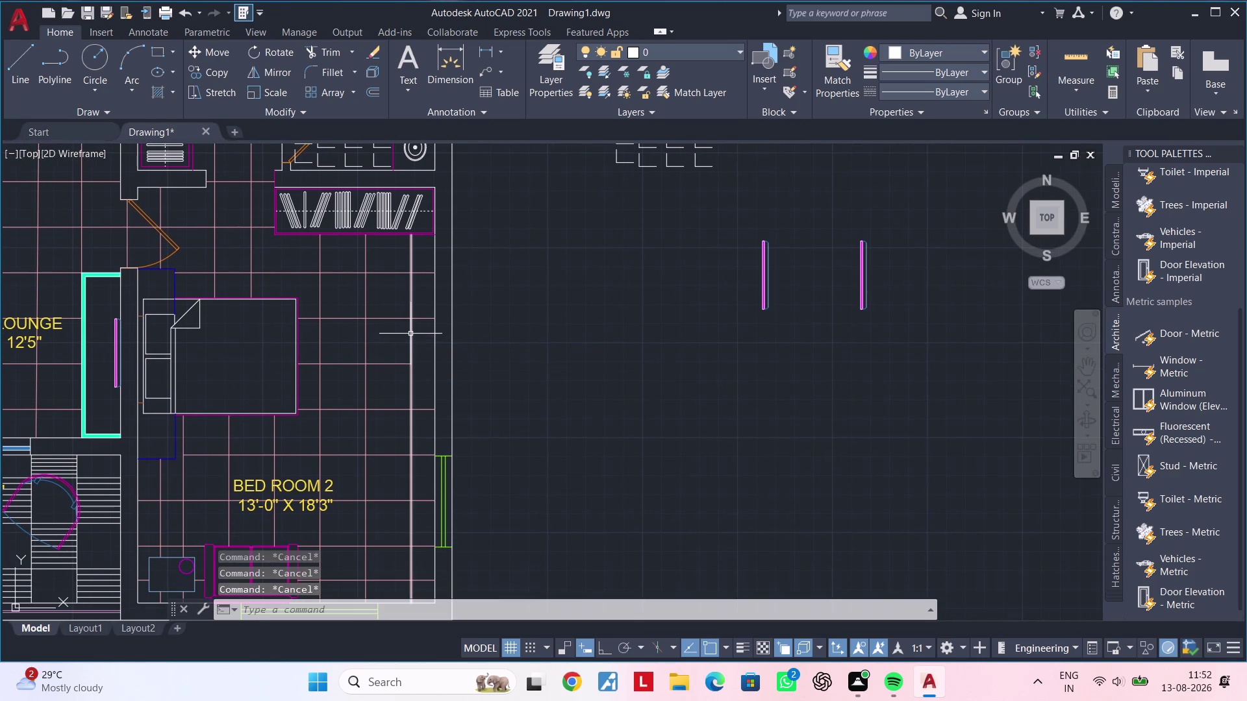
key(t)
key(r)
key(space)
click(410, 337)
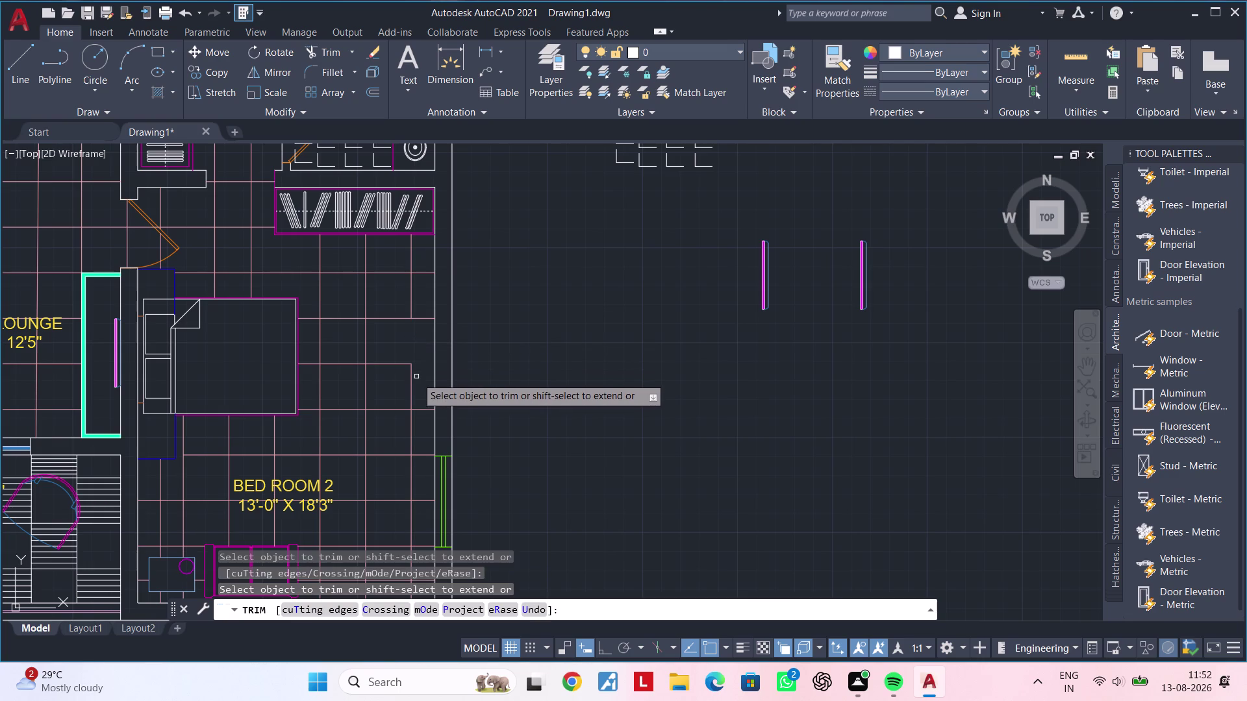
click(411, 381)
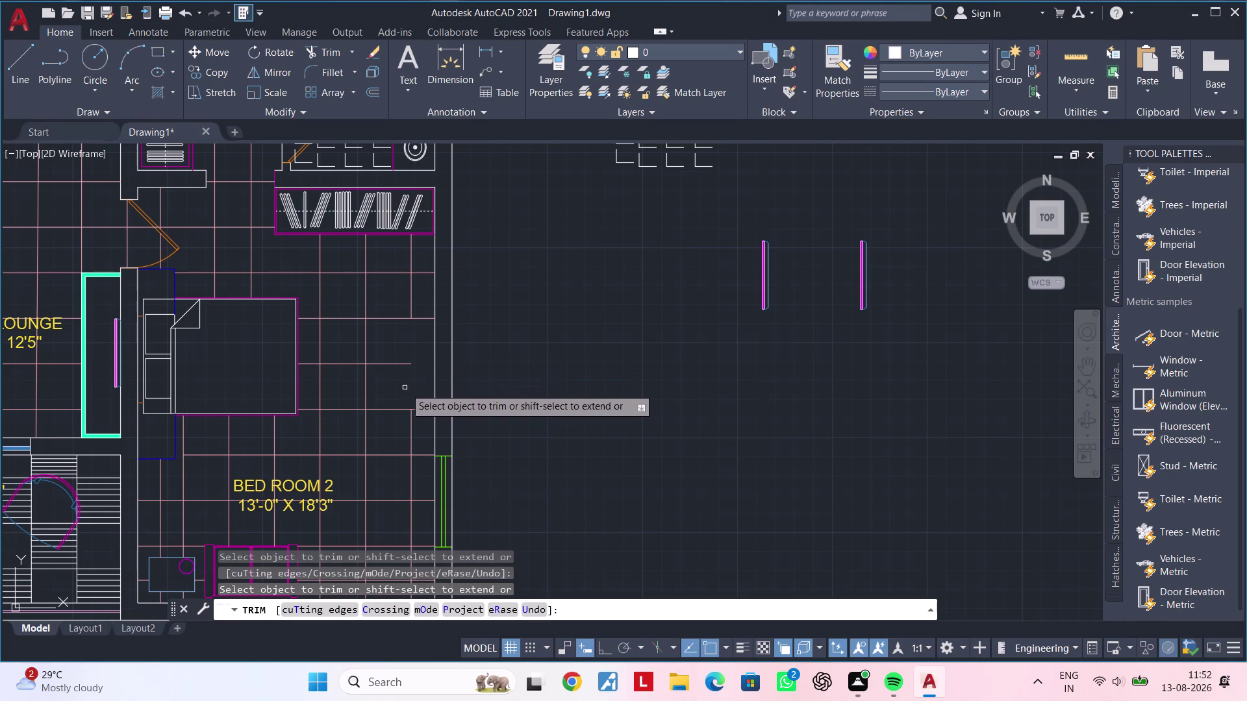
key(Escape)
key(Escape)
key(Escape)
key(Escape)
key(Escape)
key(Escape)
key(Escape)
key(Escape)
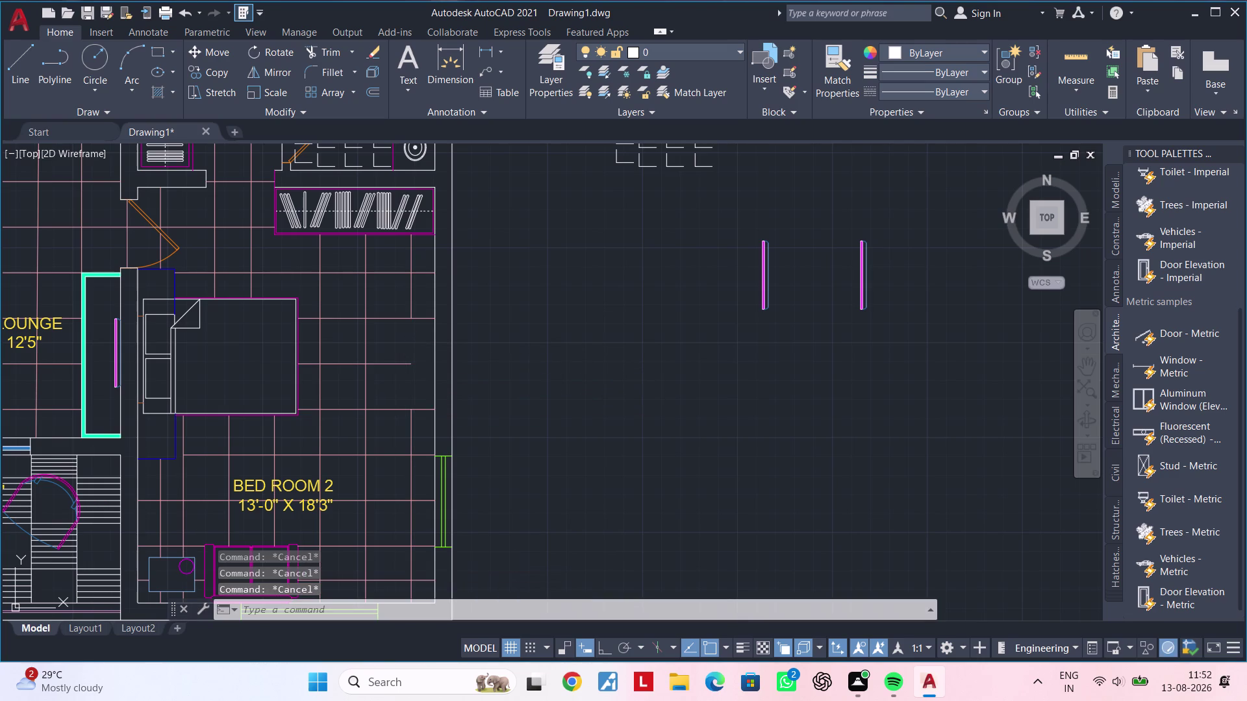
Start a line inside bedroom 2, toggle ortho with F8, then cancel it.
text(l)
key(space)
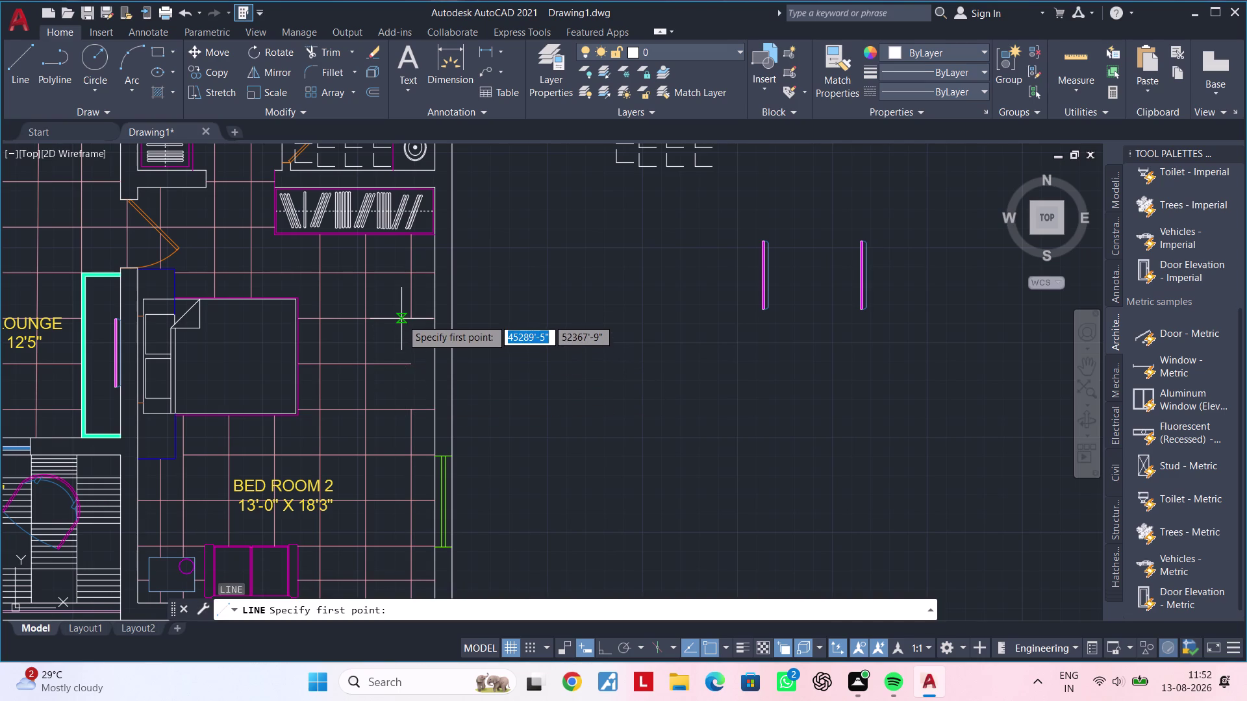
click(402, 318)
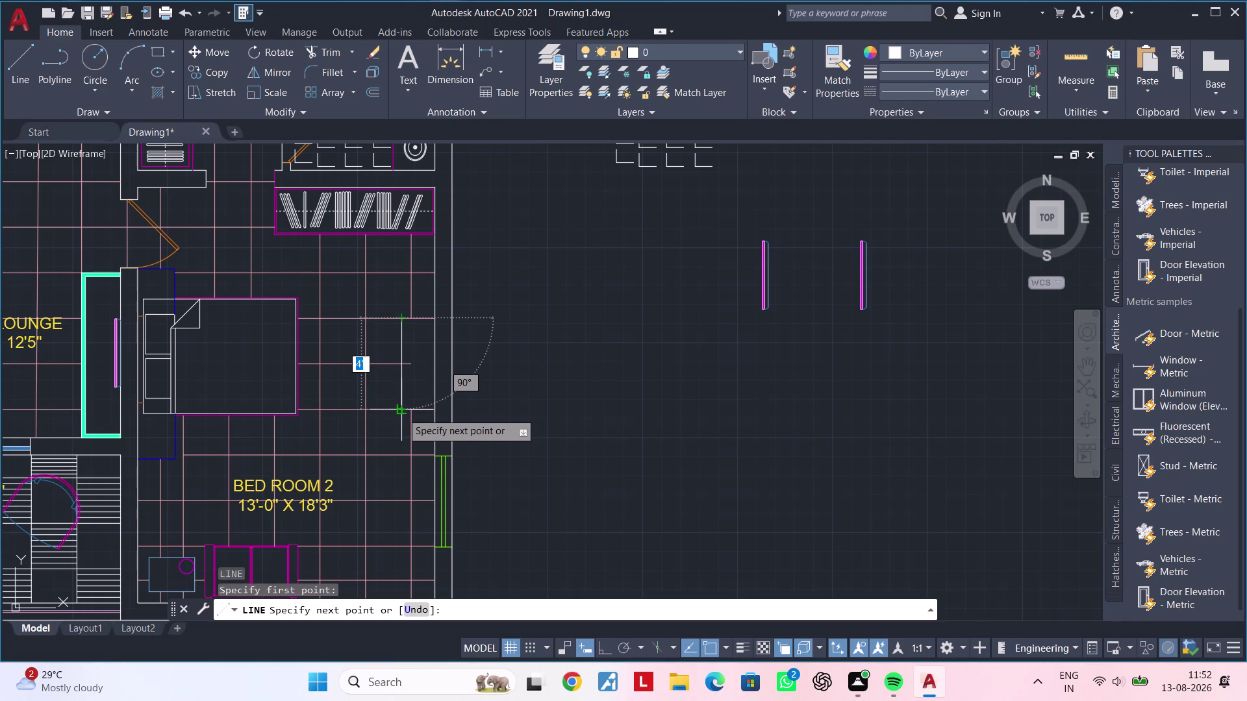
key(F8)
click(401, 413)
key(Escape)
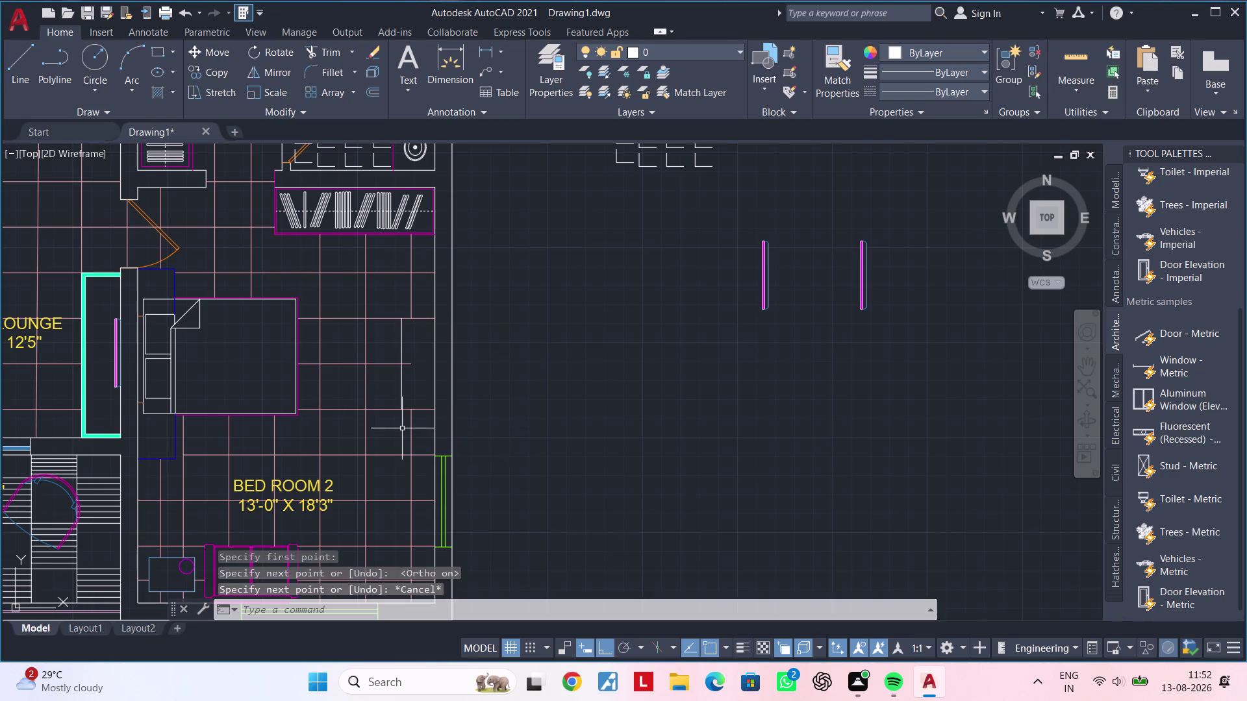
Begin trimming tile lines, recentre on the bedroom's right wall, then cancel.
text(tr)
key(space)
click(405, 365)
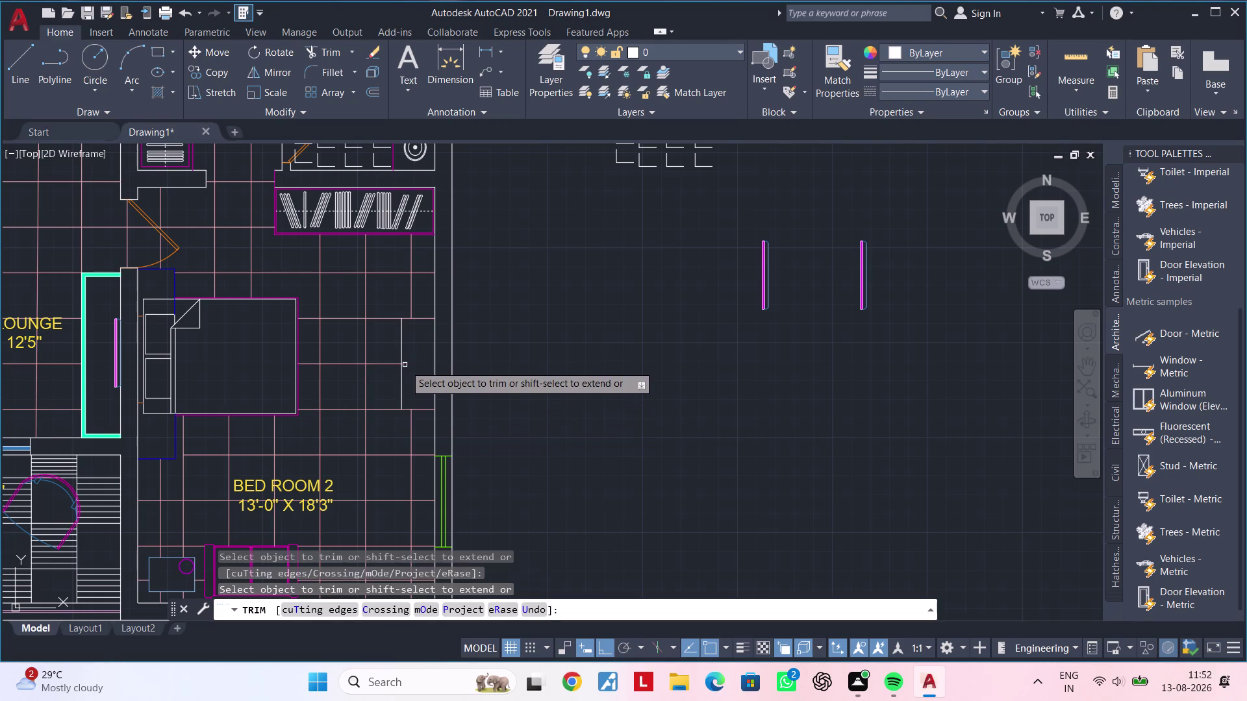
scroll(down, 3)
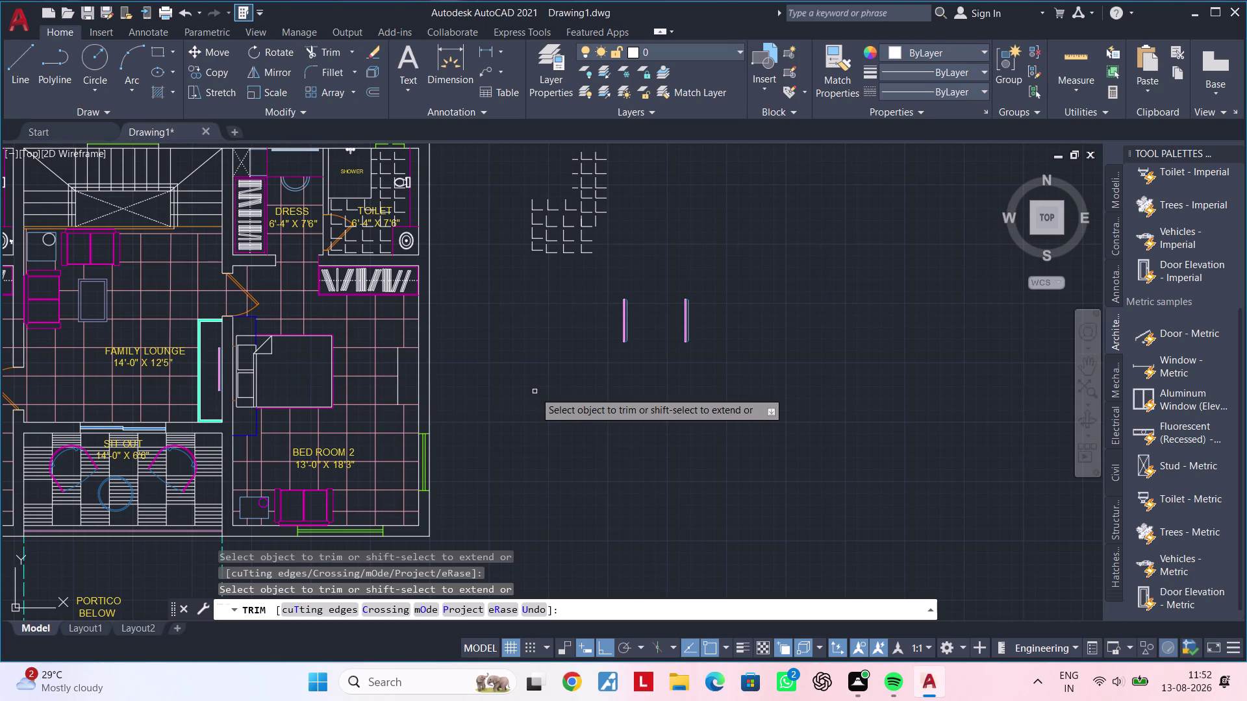
scroll(up, 3)
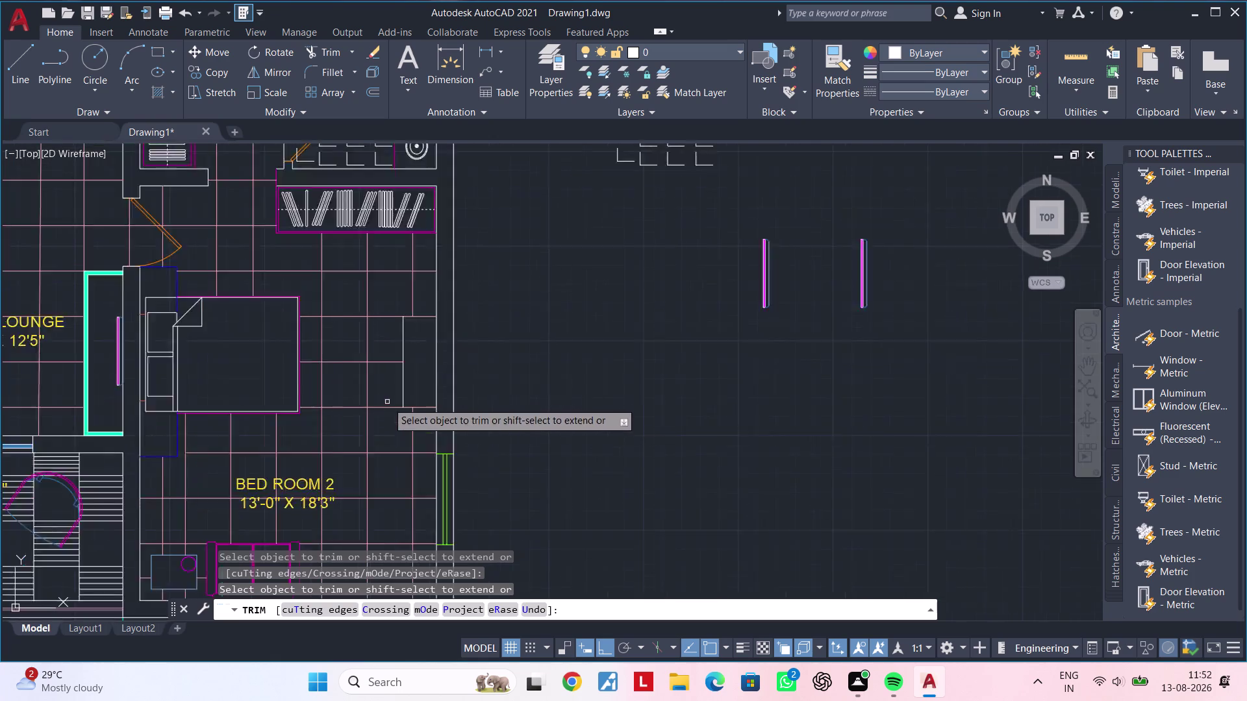
scroll(up, 3)
middle_drag(404, 428, 347, 382)
middle_drag(349, 391, 349, 365)
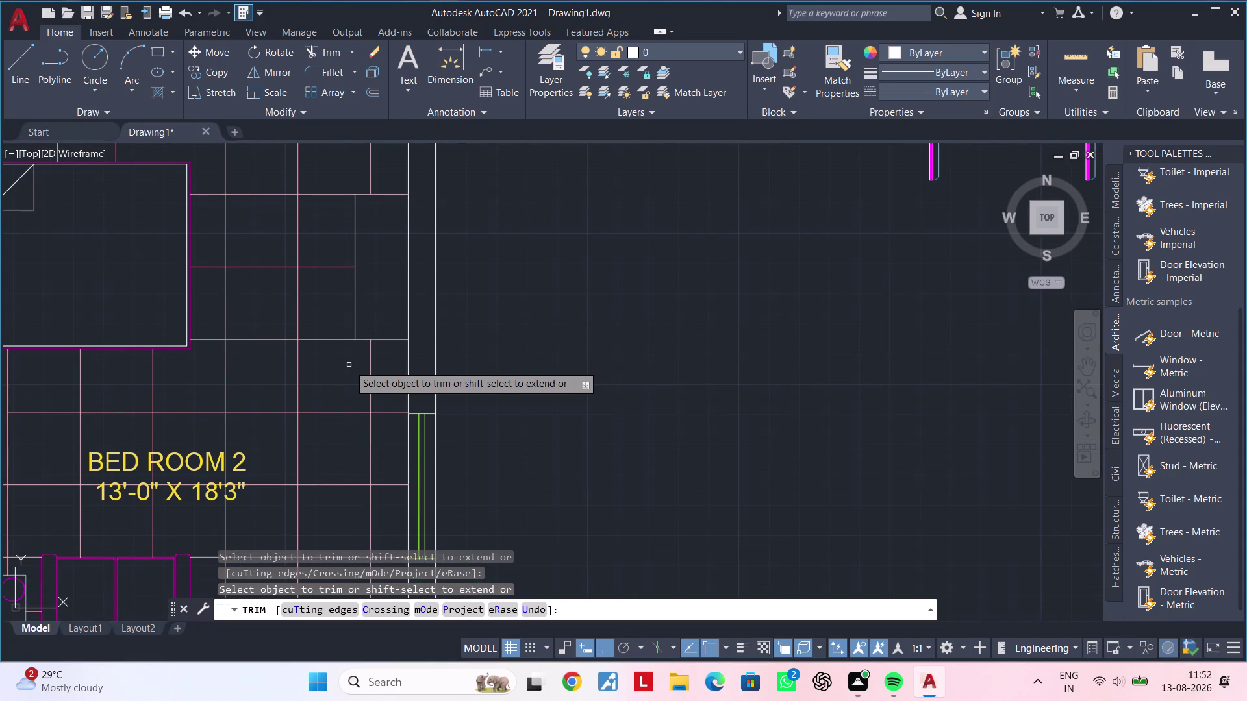
middle_drag(348, 365, 345, 402)
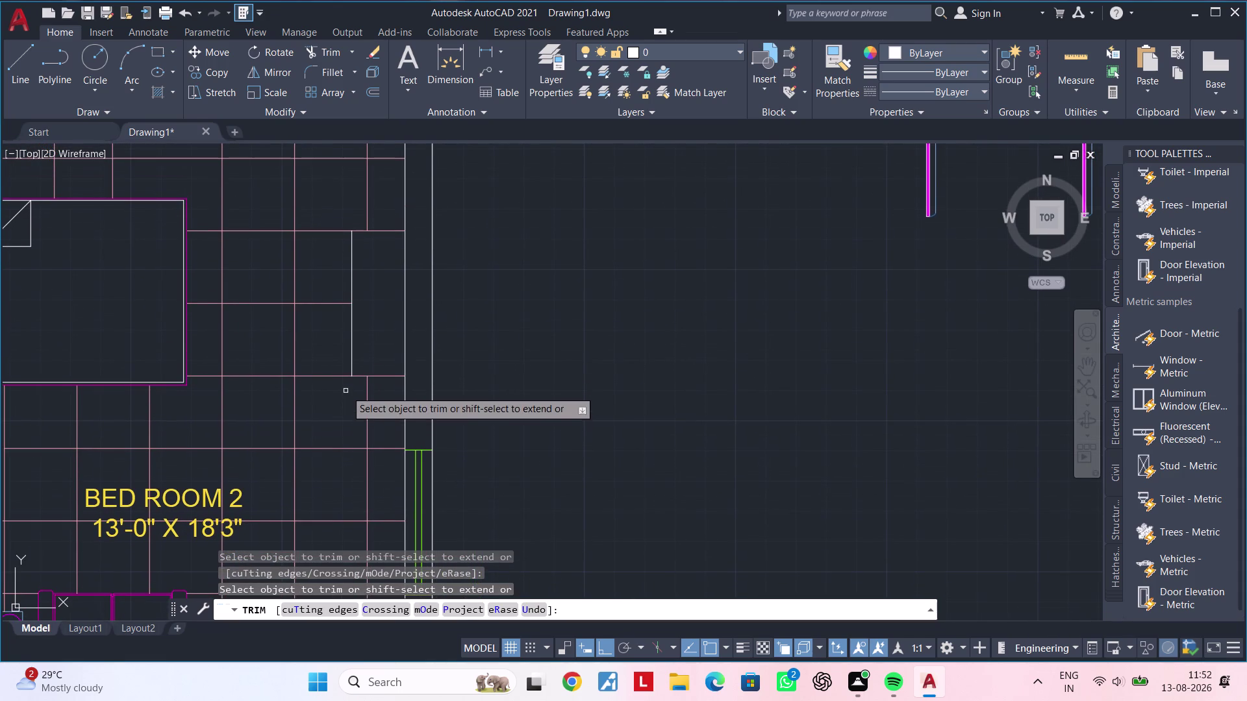
key(Escape)
key(Escape)
key(Escape)
key(Escape)
Trim two tile line segments near the bedroom's right wall.
key(t)
key(r)
key(space)
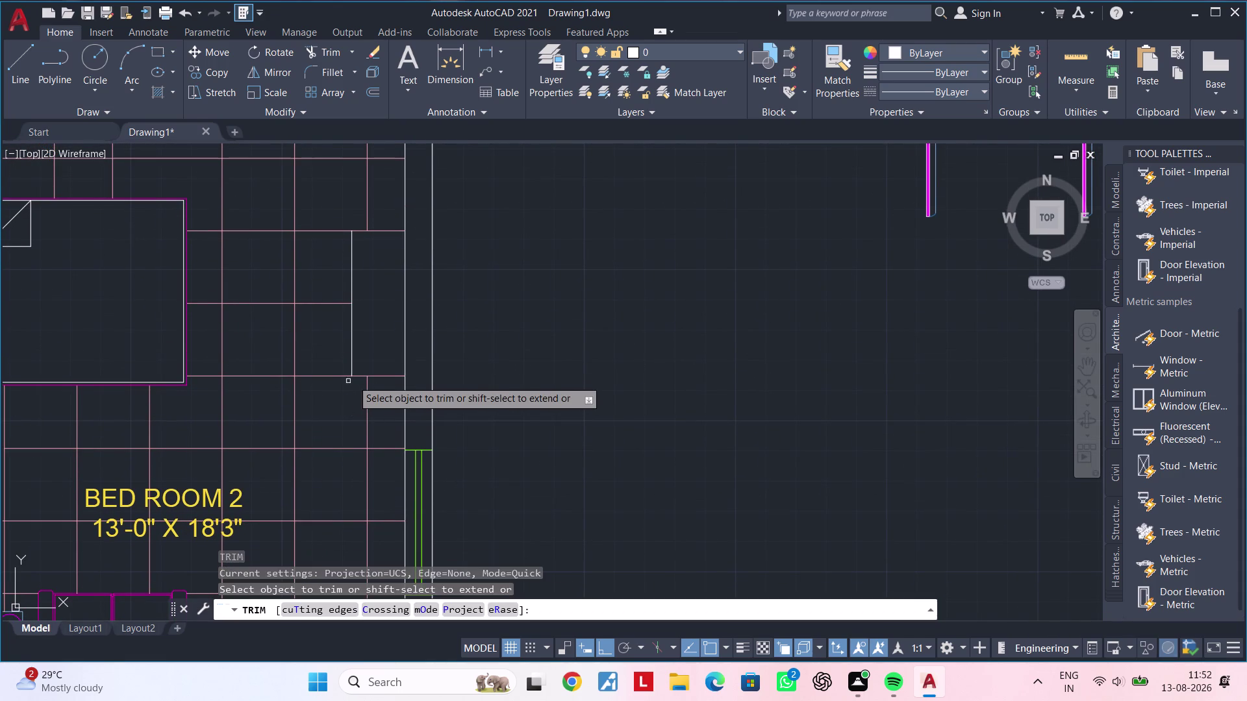
click(358, 377)
click(379, 377)
key(Escape)
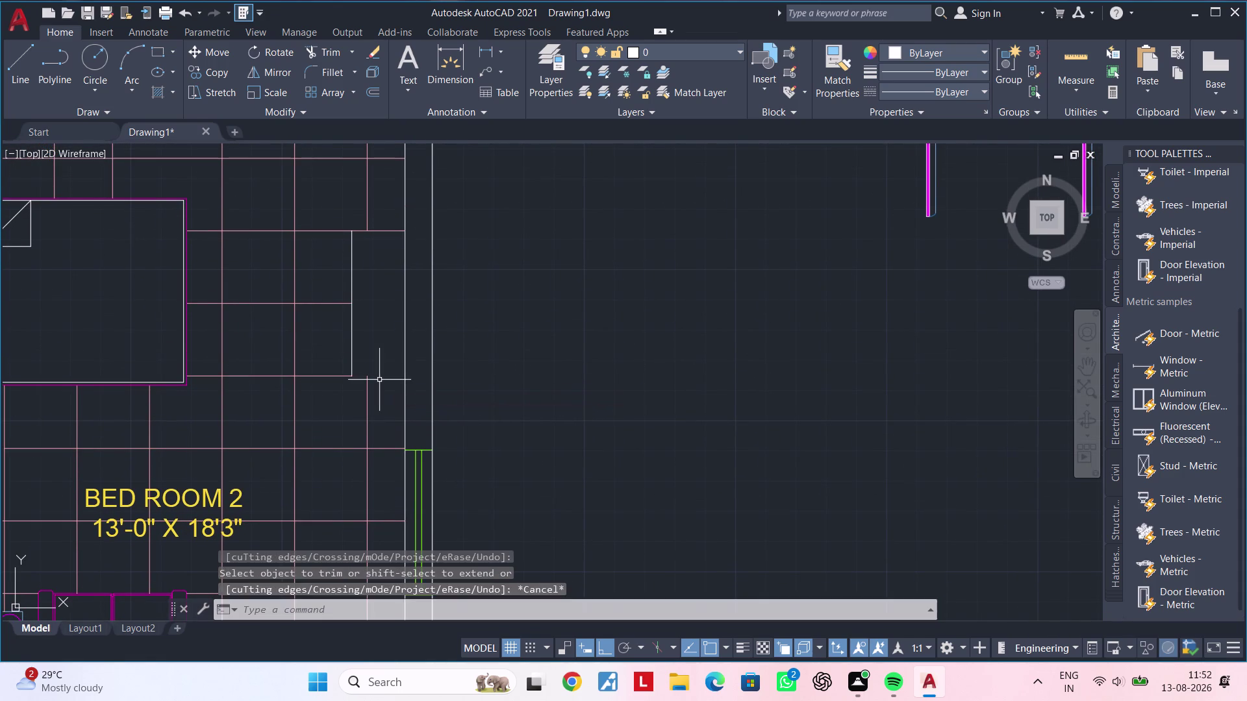
key(Escape)
key(Escape)
key(Escape)
key(Escape)
key(Escape)
Dismiss stray keystrokes and close the accidentally opened Help window.
key(comma)
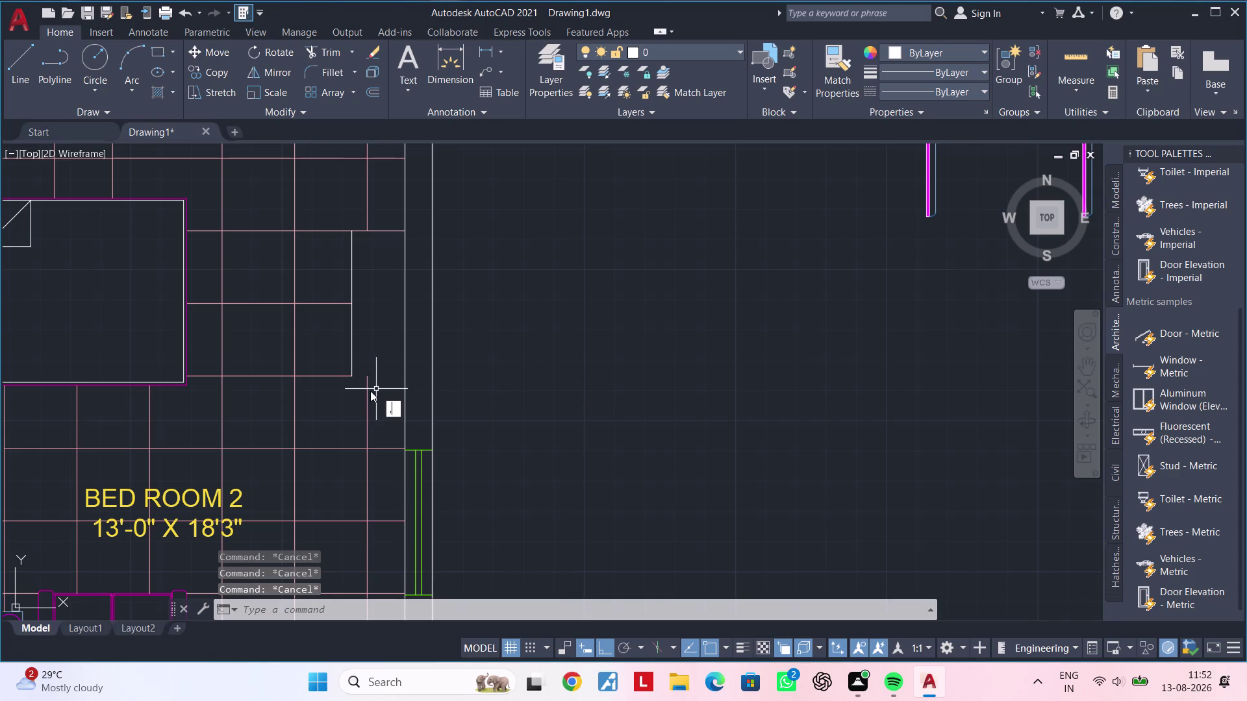
key(Escape)
key(grave)
key(Escape)
key(F1)
key(l)
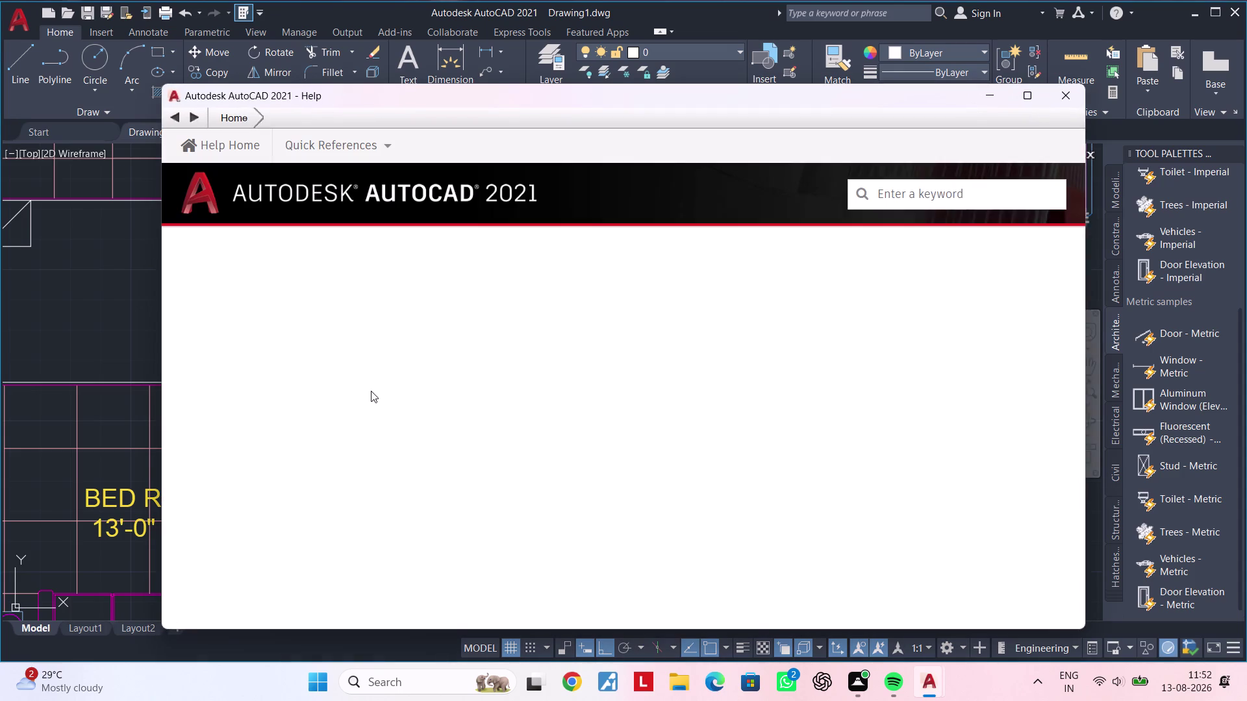
click(1072, 91)
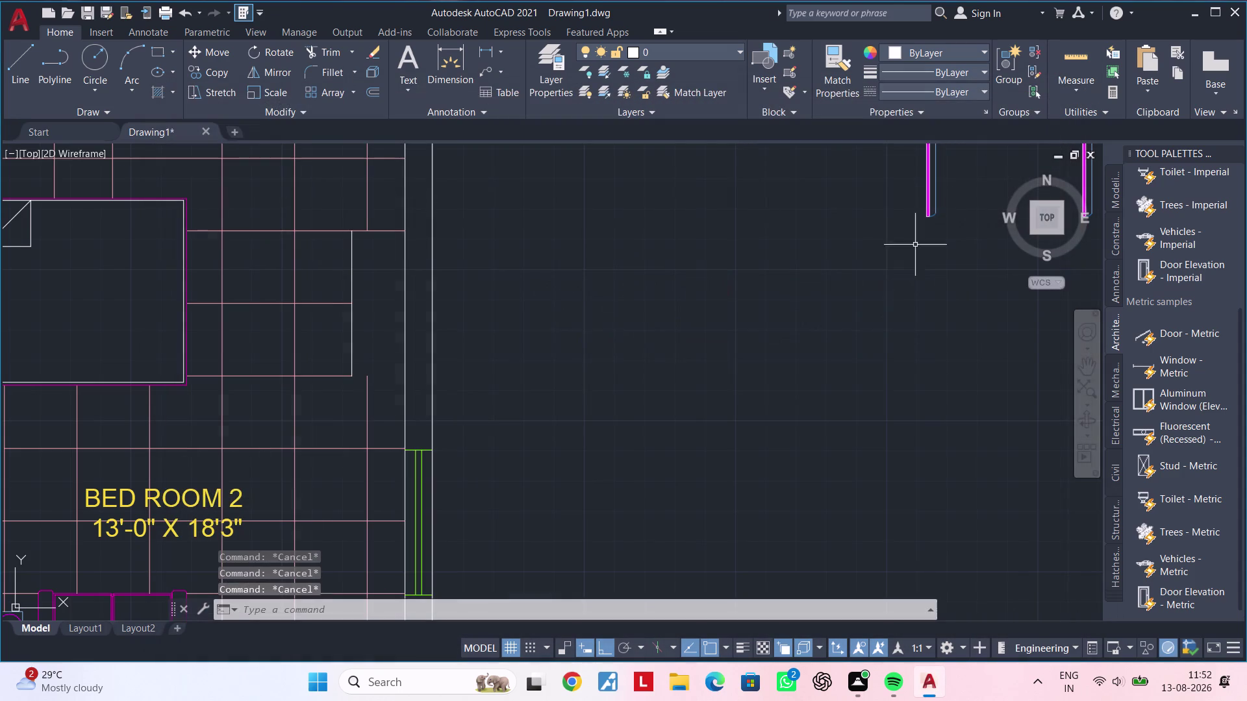
Draw a horizontal line along the bottom of the wall recess.
key(l)
key(space)
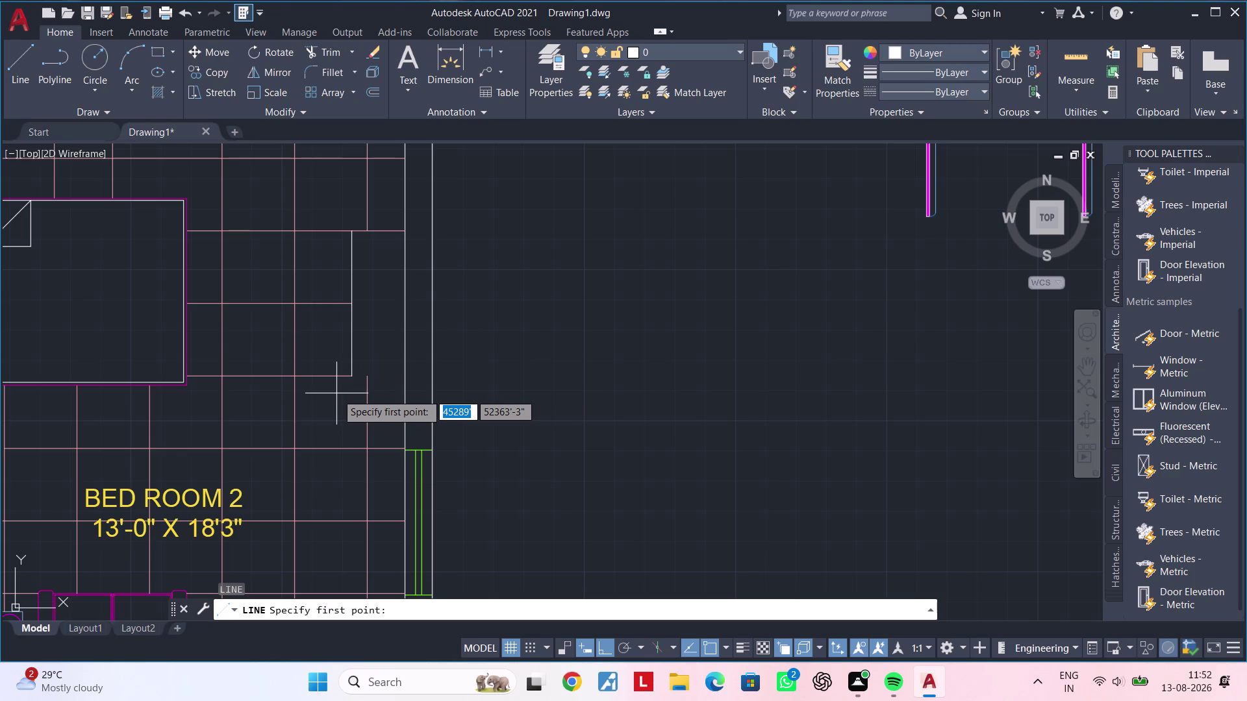
click(340, 400)
click(407, 399)
key(Escape)
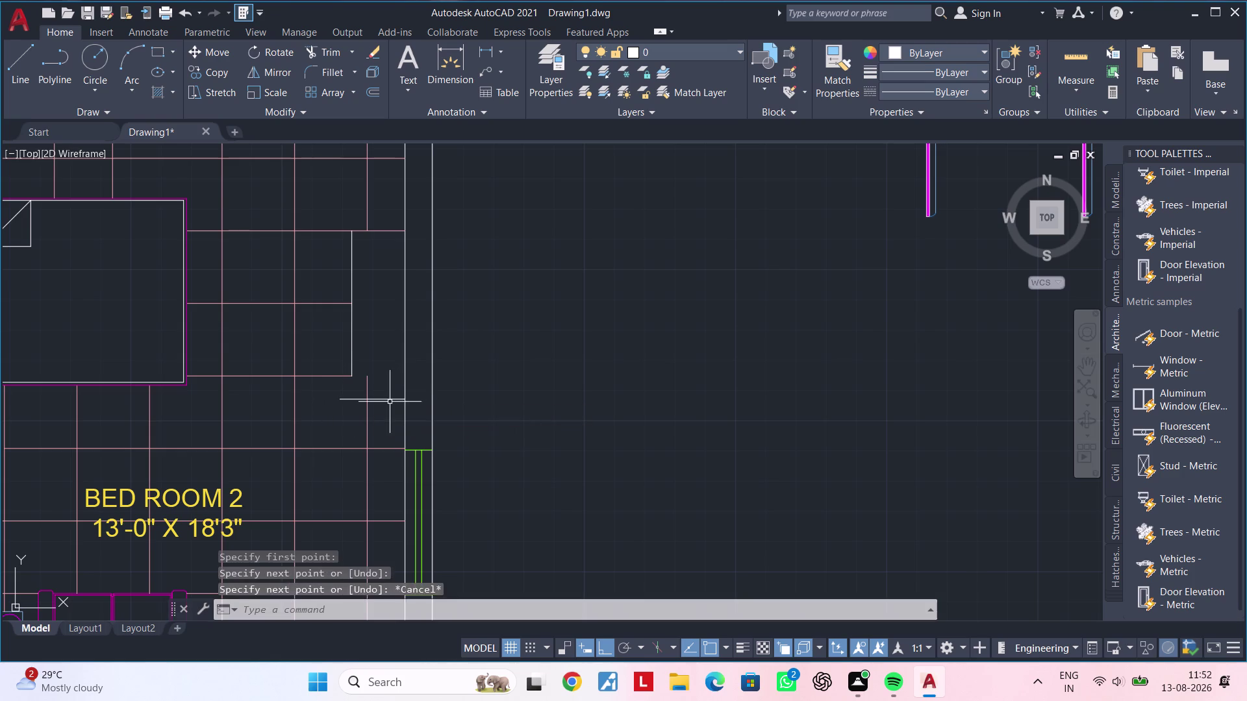
key(Escape)
key(Escape)
Extend a tile line to meet the new outline.
key(e)
text(x)
key(space)
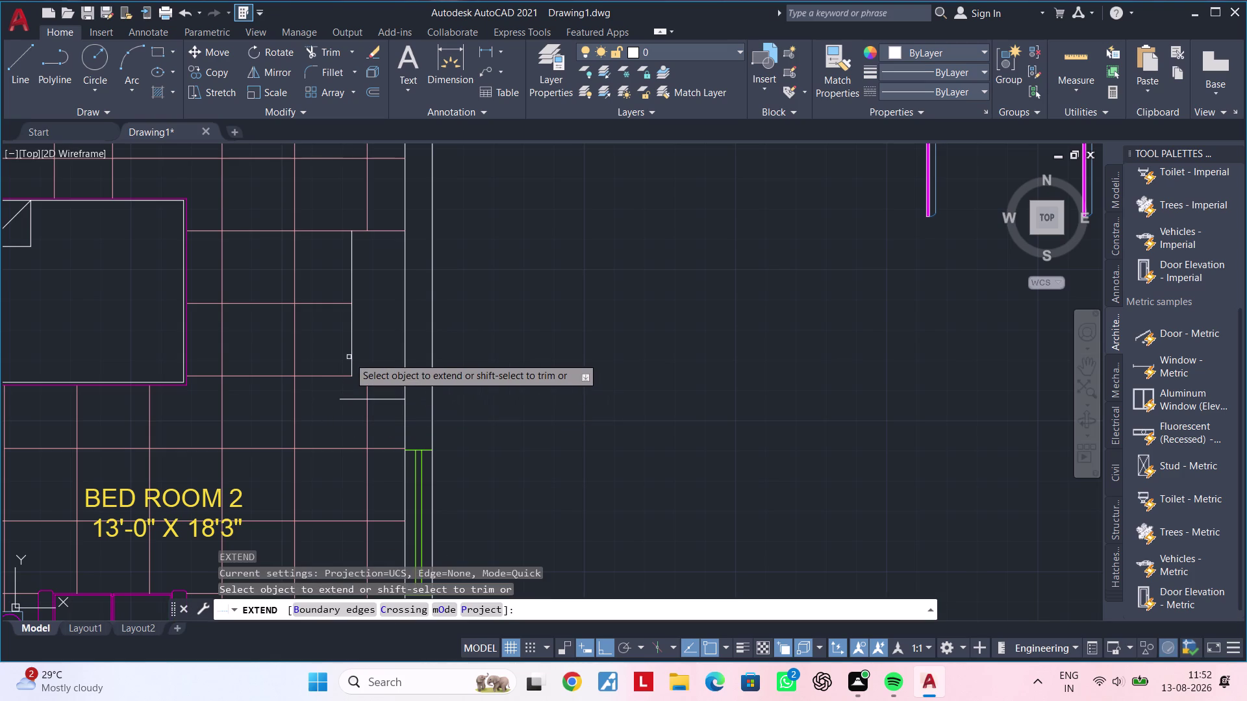
click(352, 357)
key(Escape)
key(Escape)
Trim two more tile line segments inside the outline.
key(t)
key(r)
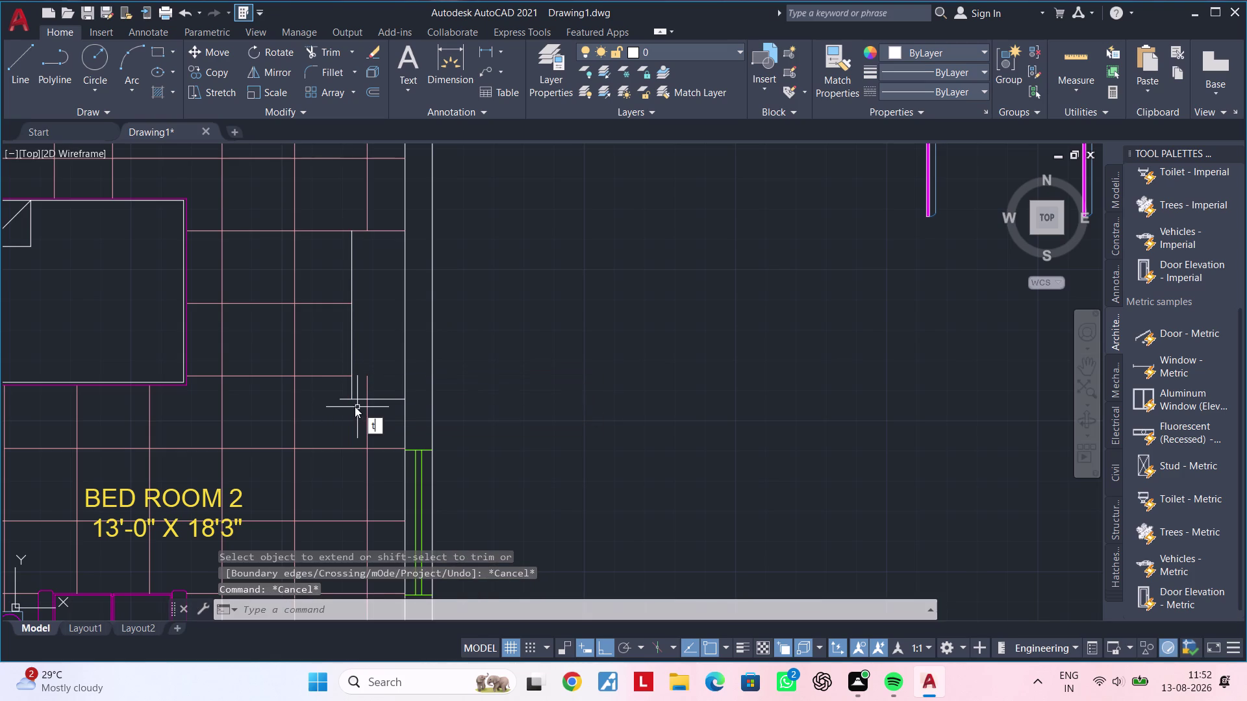
key(space)
click(341, 400)
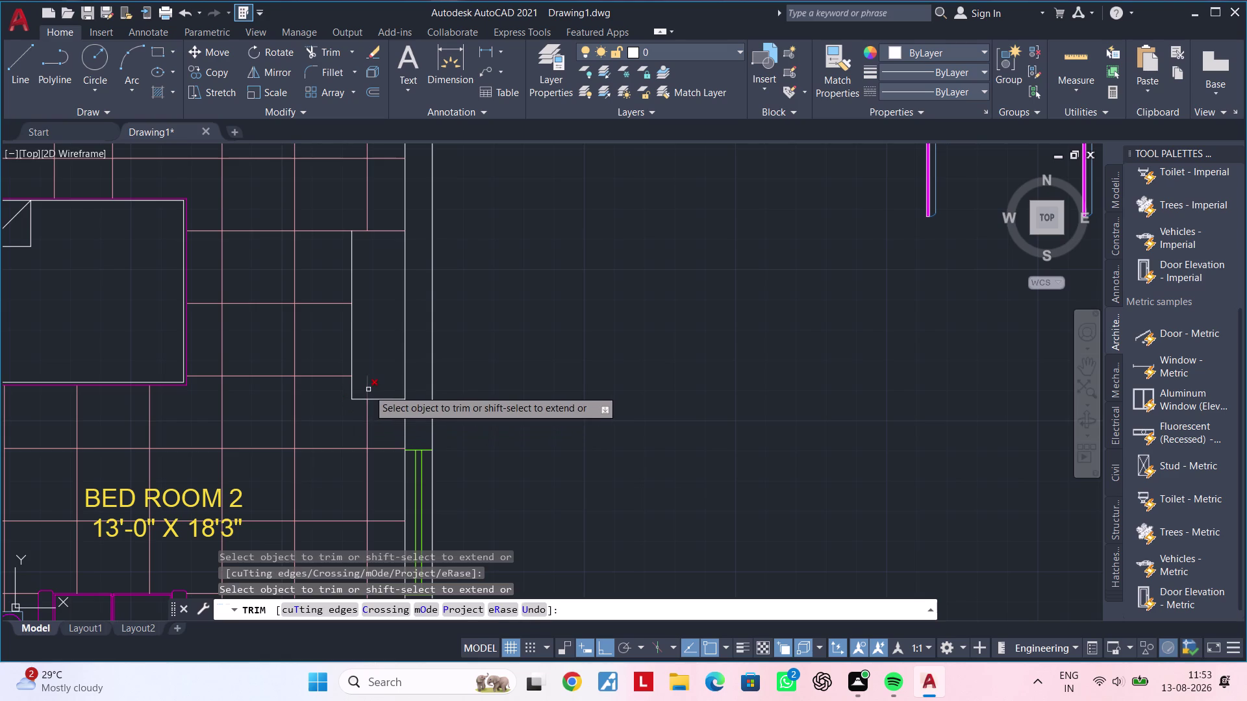
click(369, 390)
middle_drag(380, 357, 387, 399)
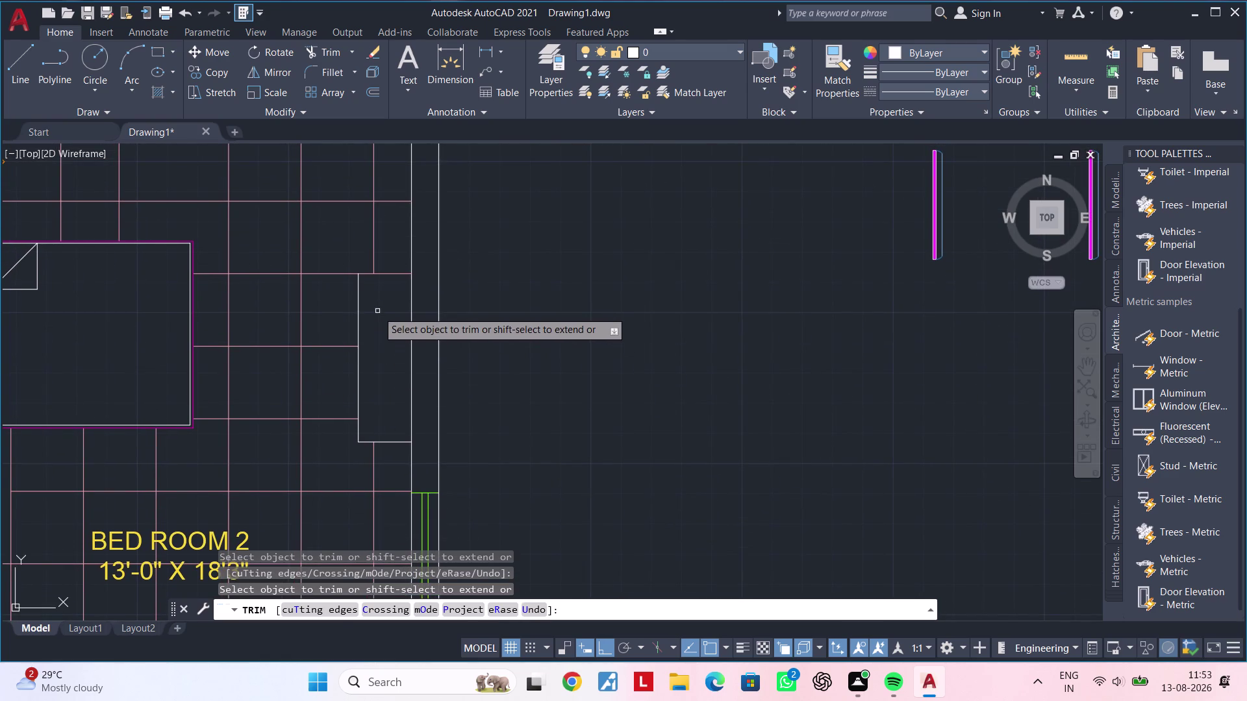
middle_drag(377, 318, 377, 328)
key(Escape)
key(Escape)
key(Escape)
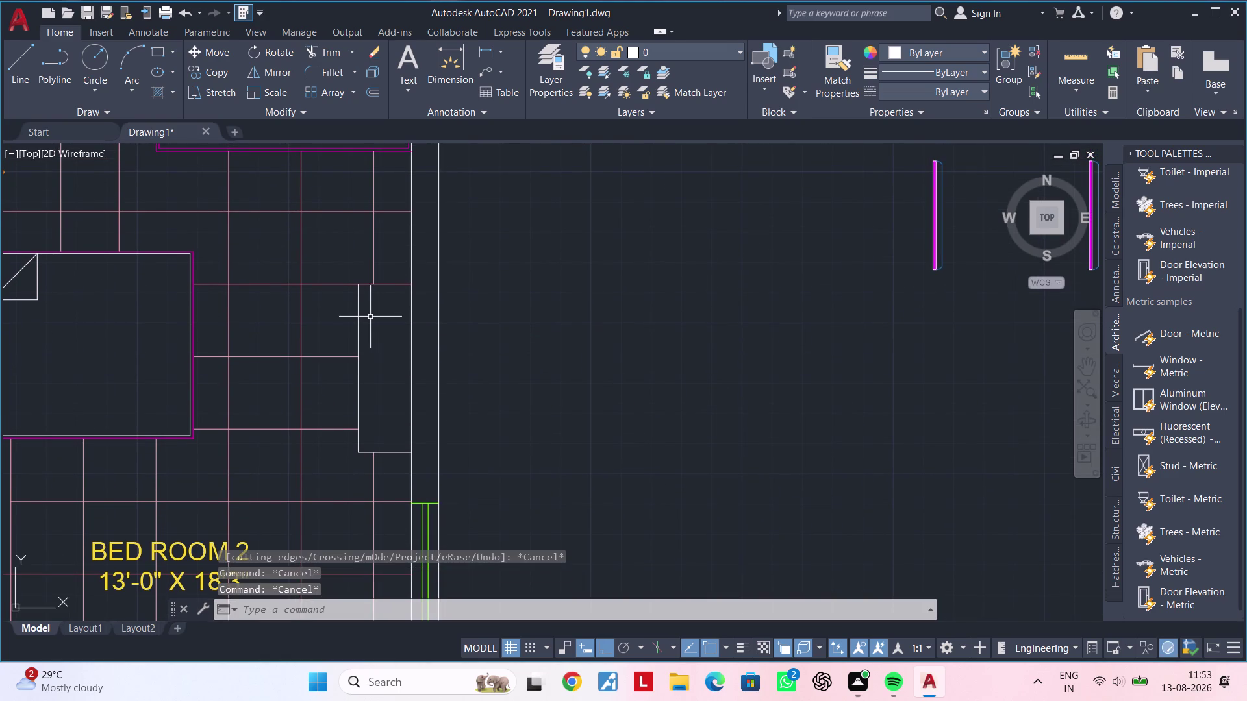
Match the white outline's properties onto a tile line using MA.
key(m)
key(a)
key(space)
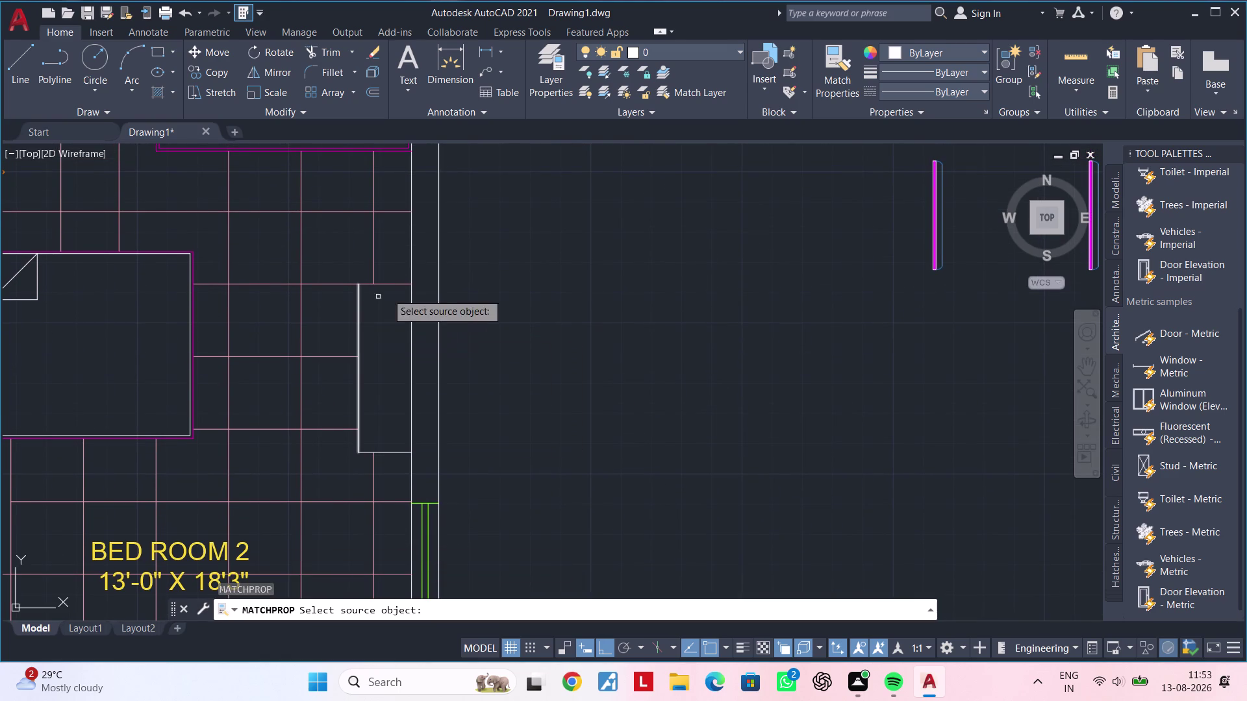
click(358, 303)
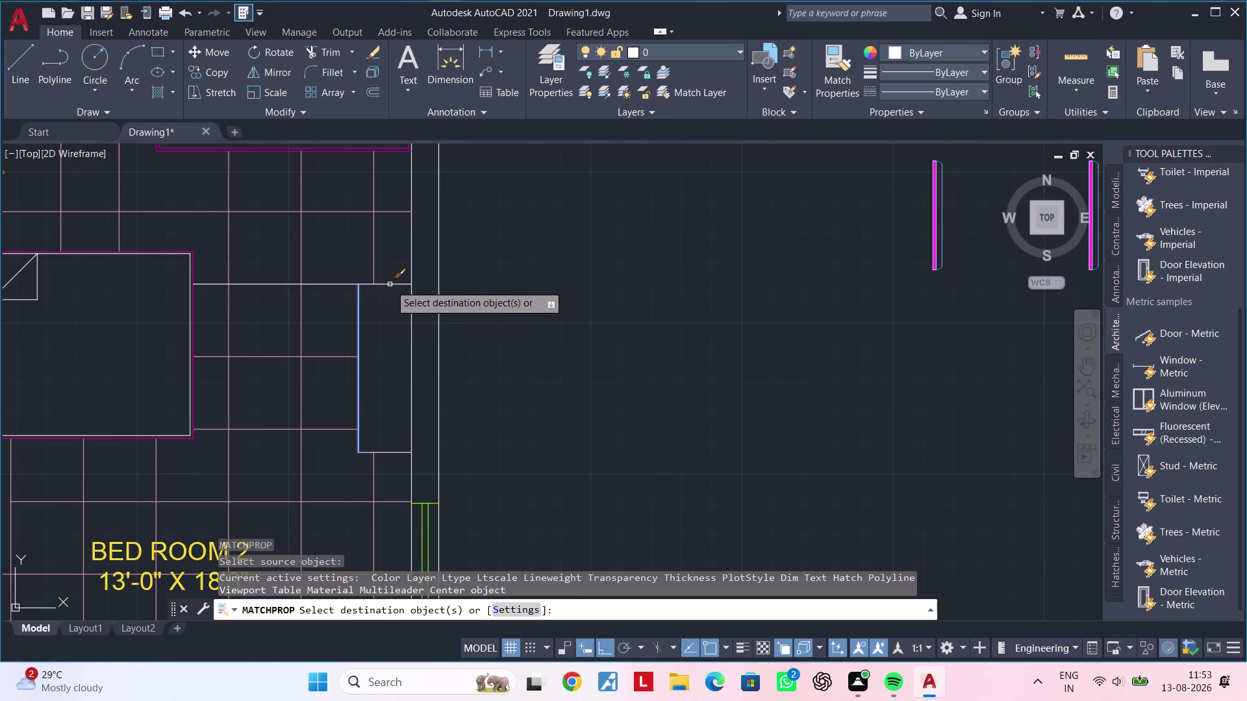
click(389, 284)
key(Escape)
key(Escape)
Trim one tile line segment beside the outline.
key(t)
key(r)
key(space)
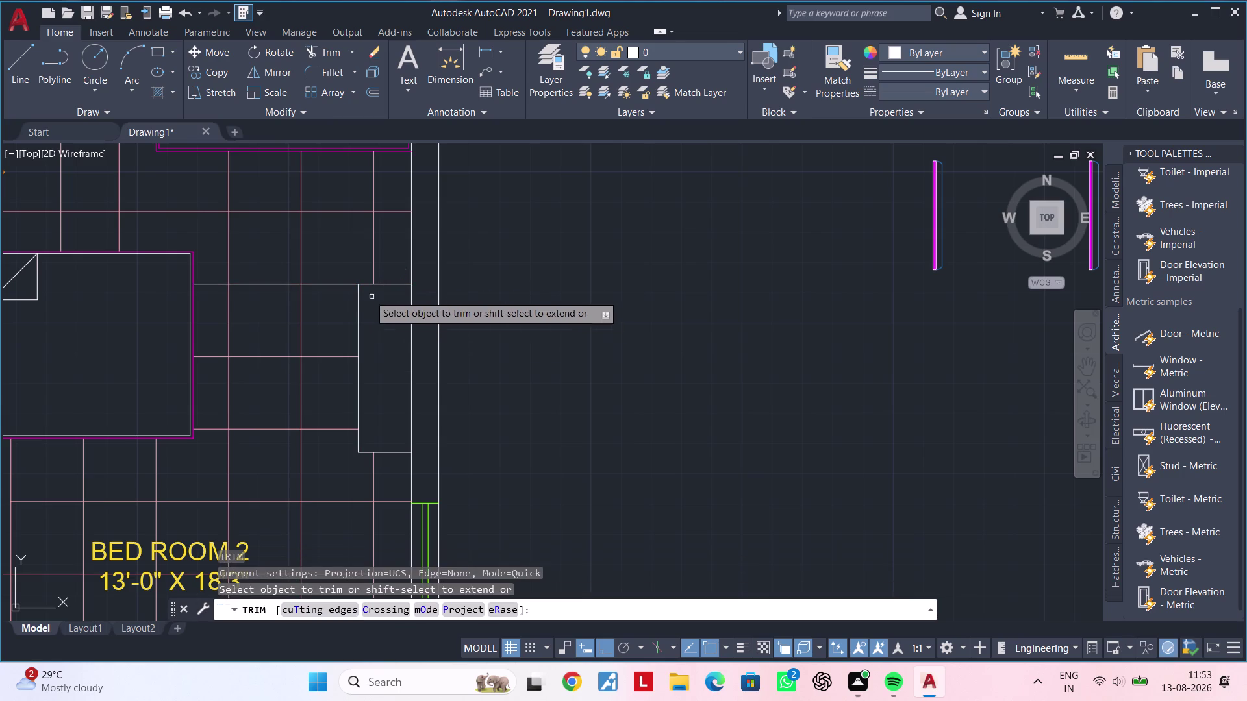
click(344, 285)
key(Escape)
key(Escape)
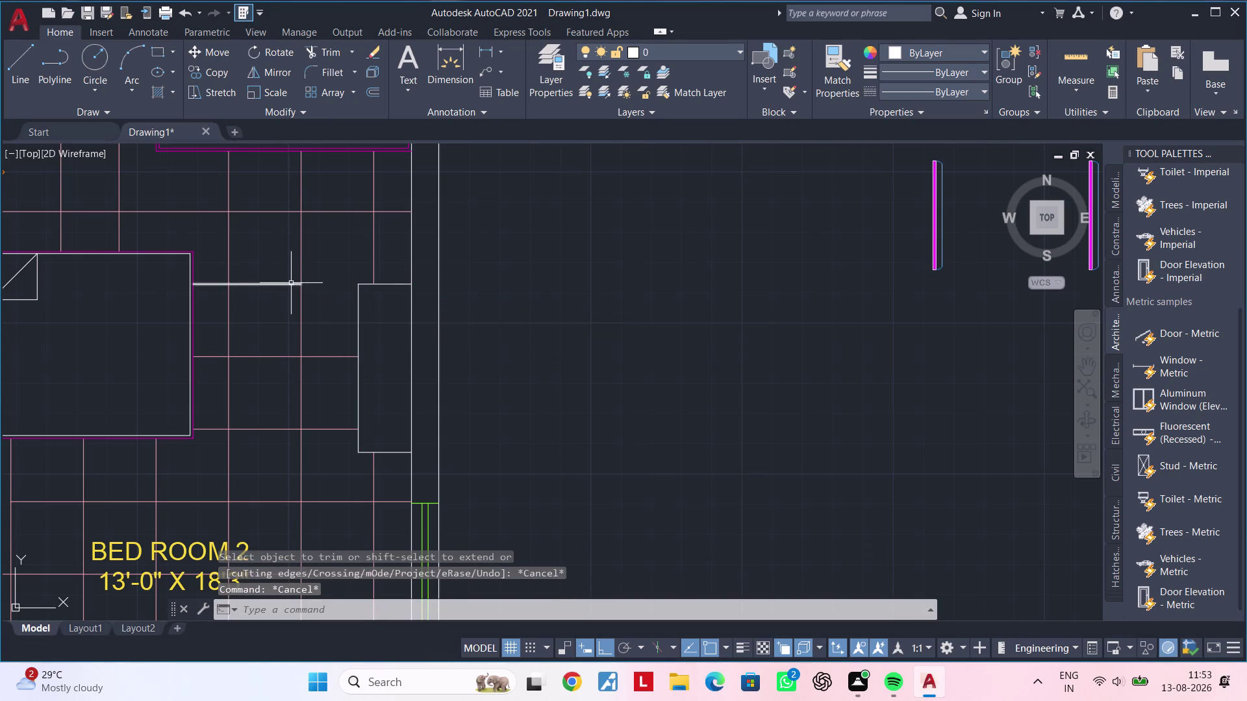
Grip-stretch the white horizontal line's end to the outline.
click(291, 283)
click(304, 283)
click(356, 282)
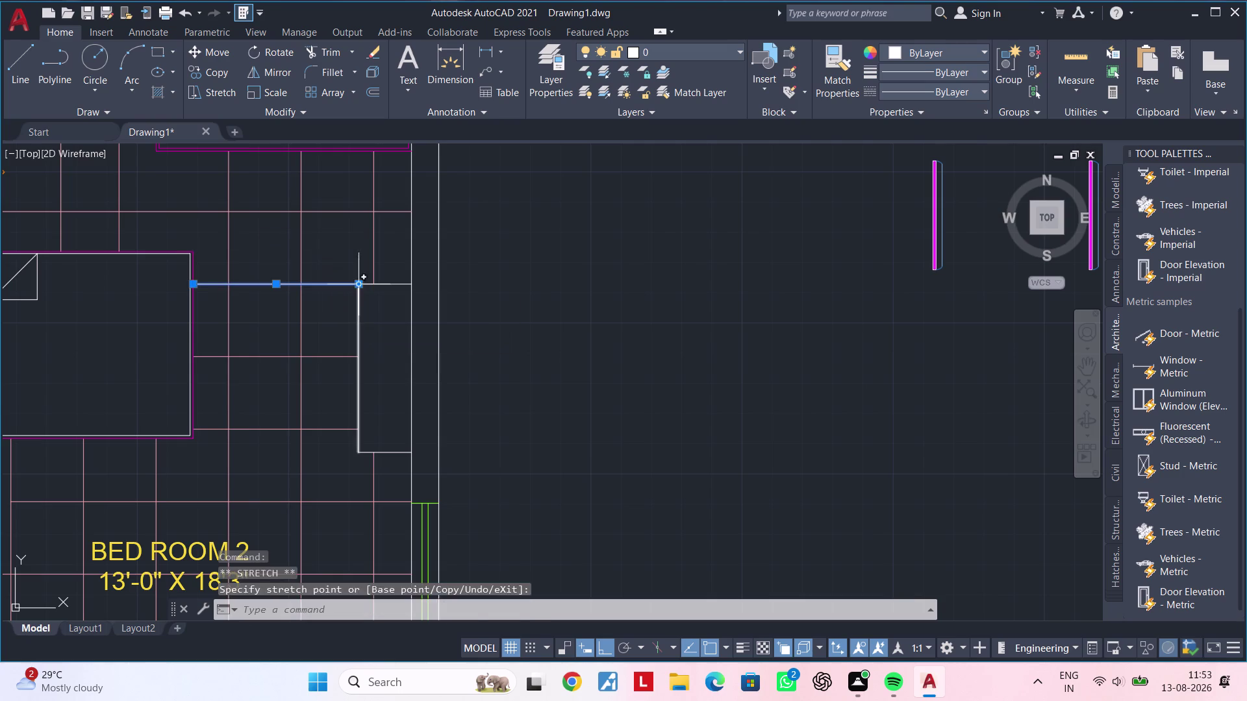
key(Escape)
Copy the white line's properties onto the vertical tile line.
key(m)
text(a)
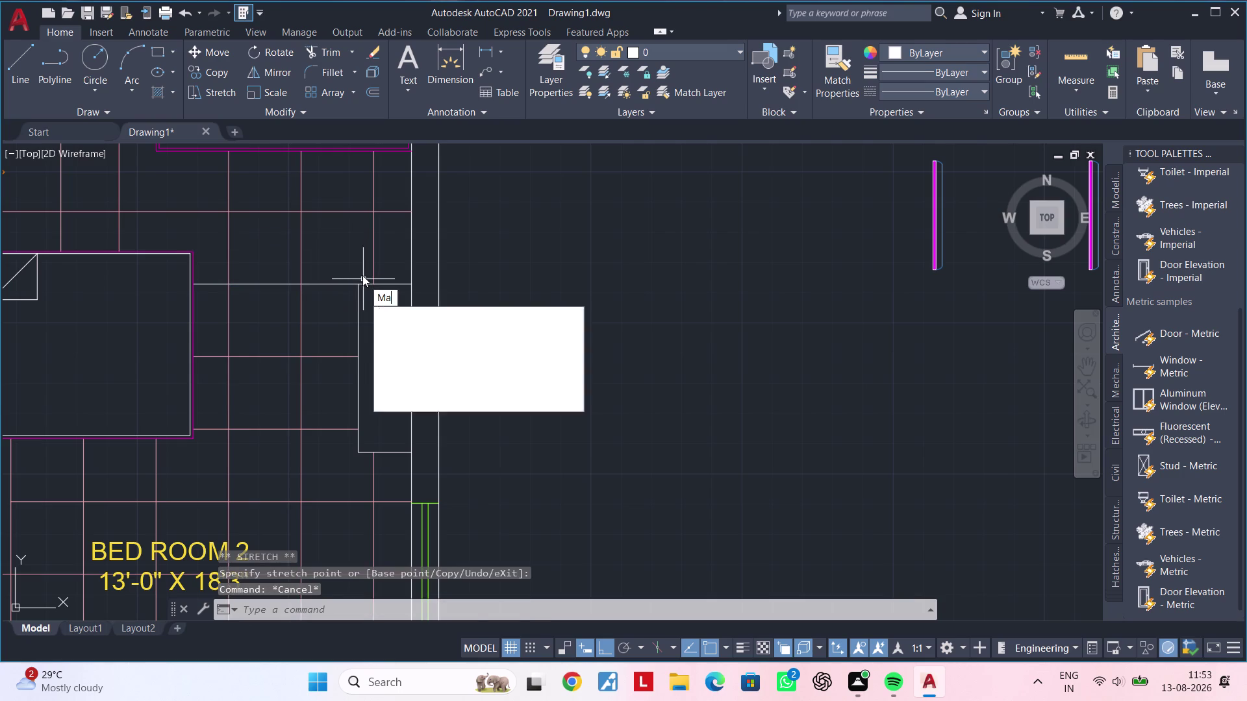
key(space)
click(372, 264)
click(344, 285)
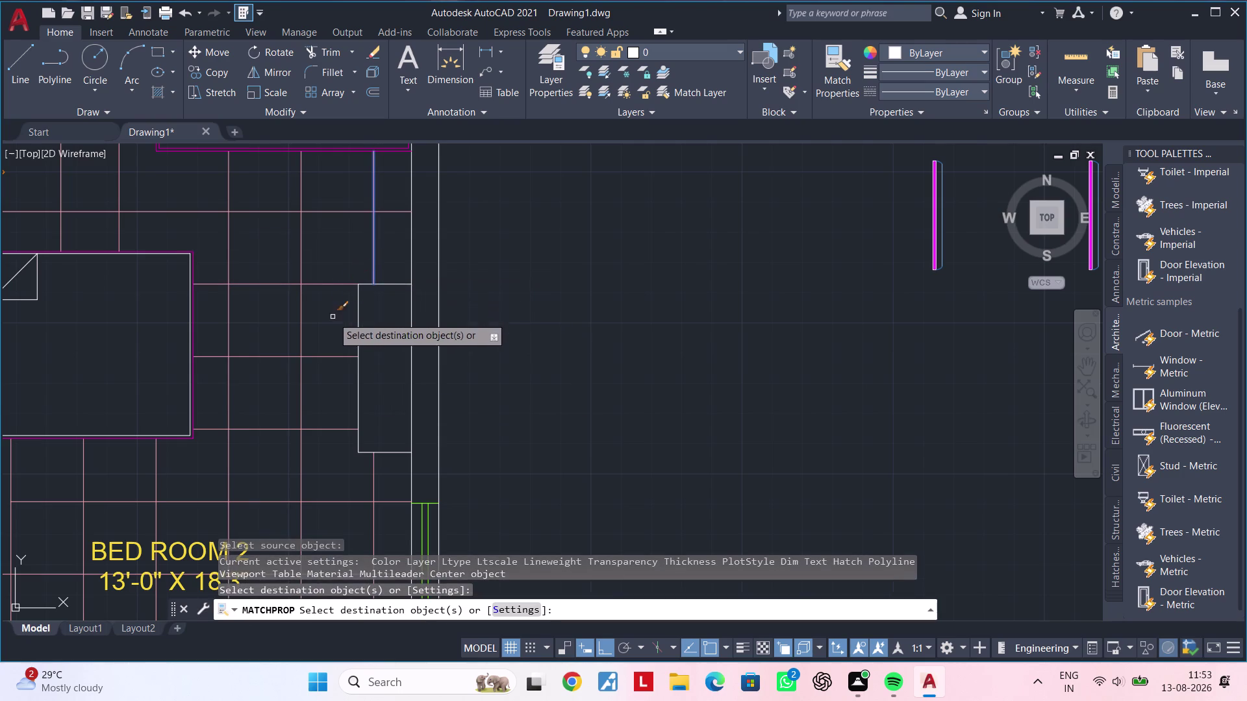
key(Escape)
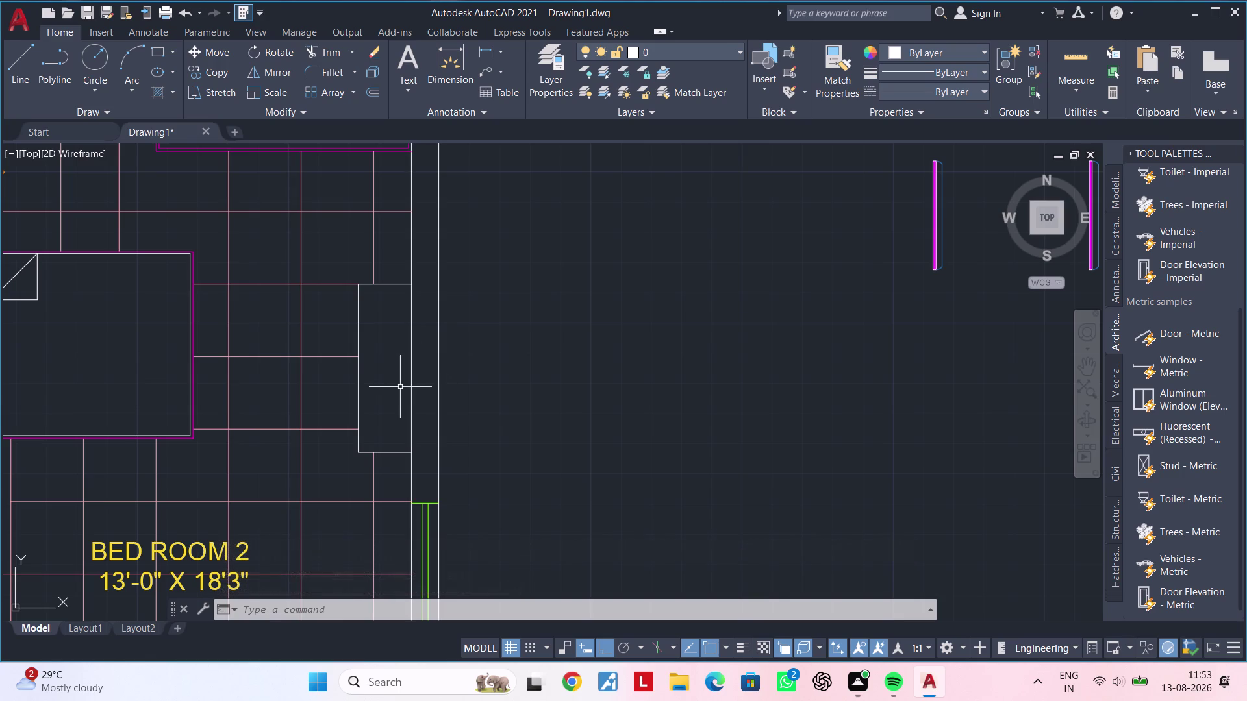
key(Escape)
key(Escape)
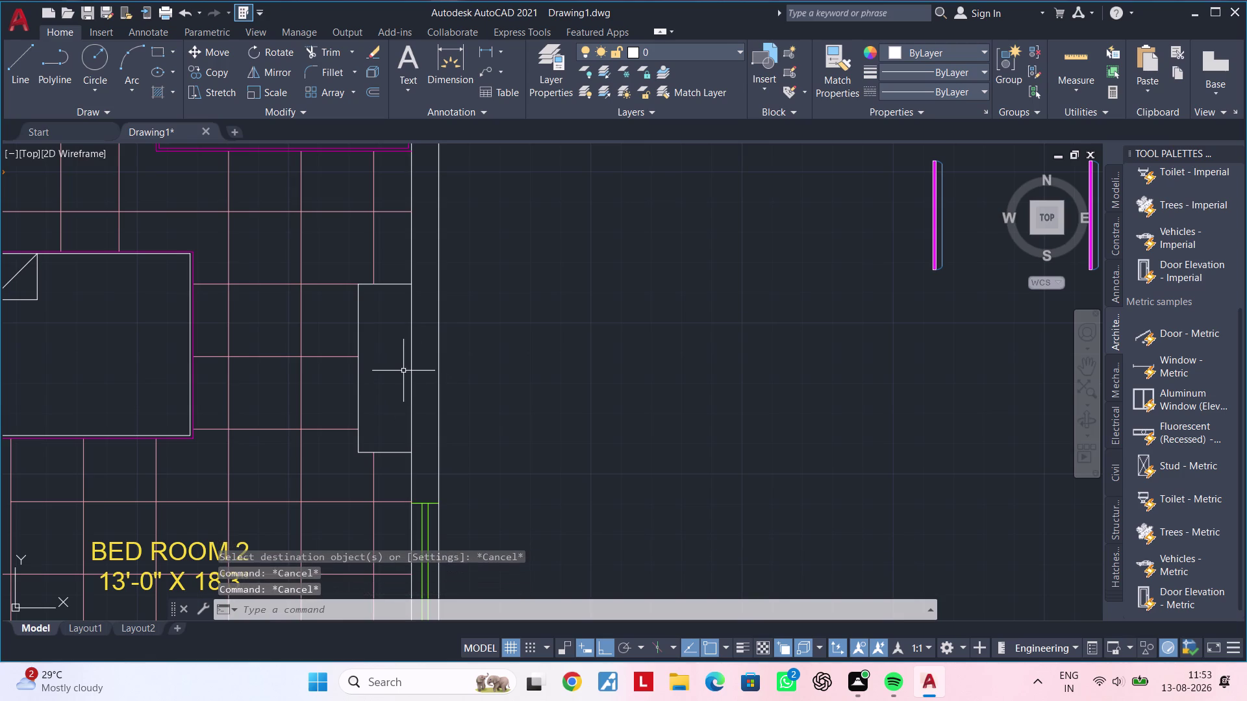
Zoom in on the rectangular outline.
middle_drag(404, 371, 378, 375)
key(Escape)
scroll(up, 3)
key(Escape)
key(Escape)
key(Escape)
Offset the outline's left, top and bottom edges 2" inward, undoing one misplaced offset.
text(o)
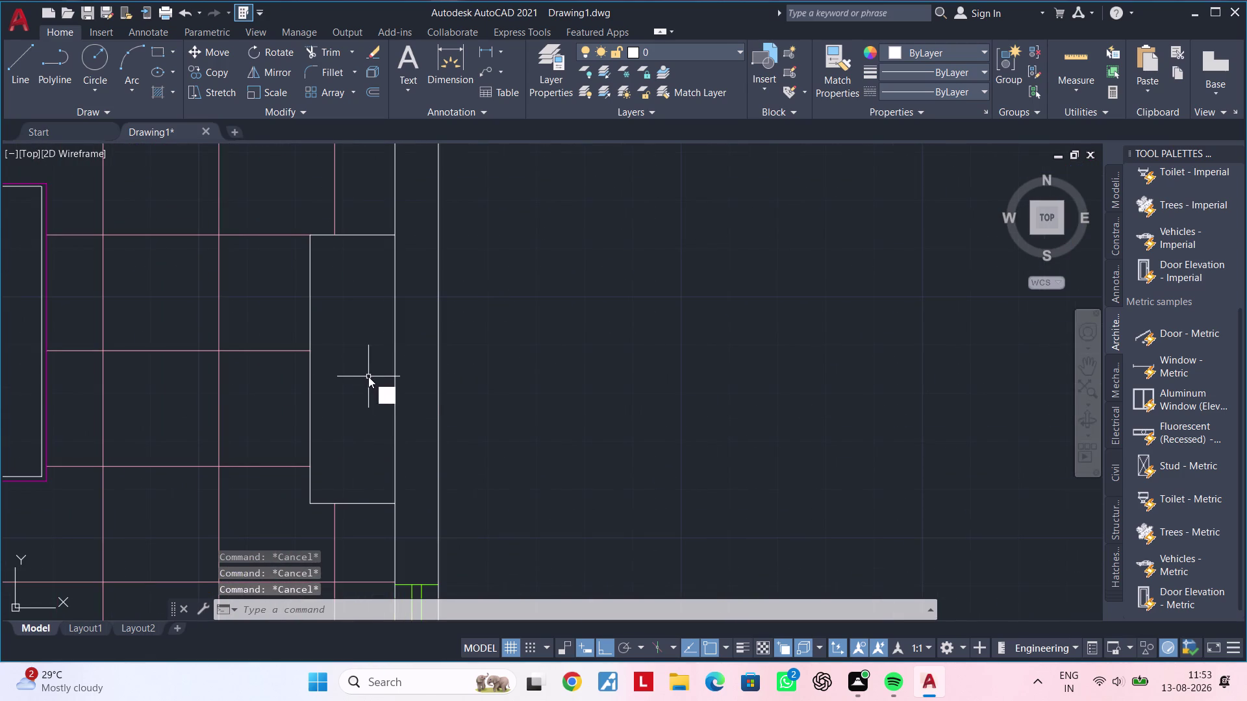
text(f)
key(space)
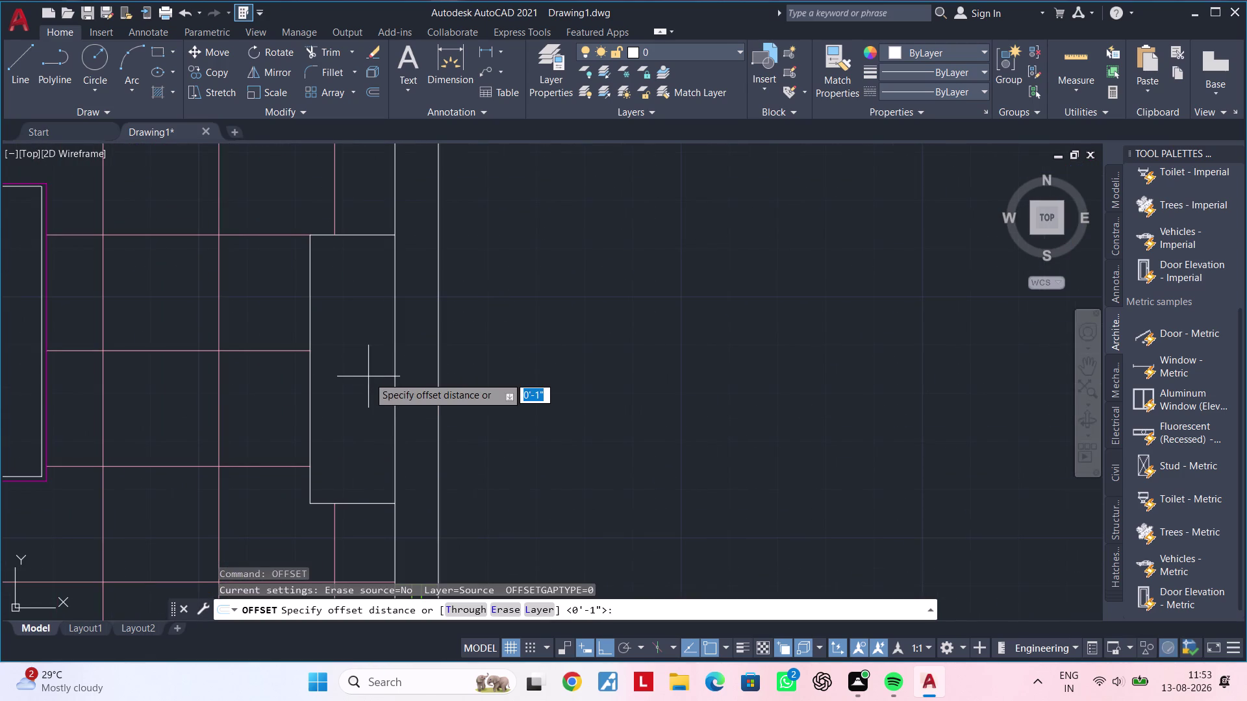
text(2")
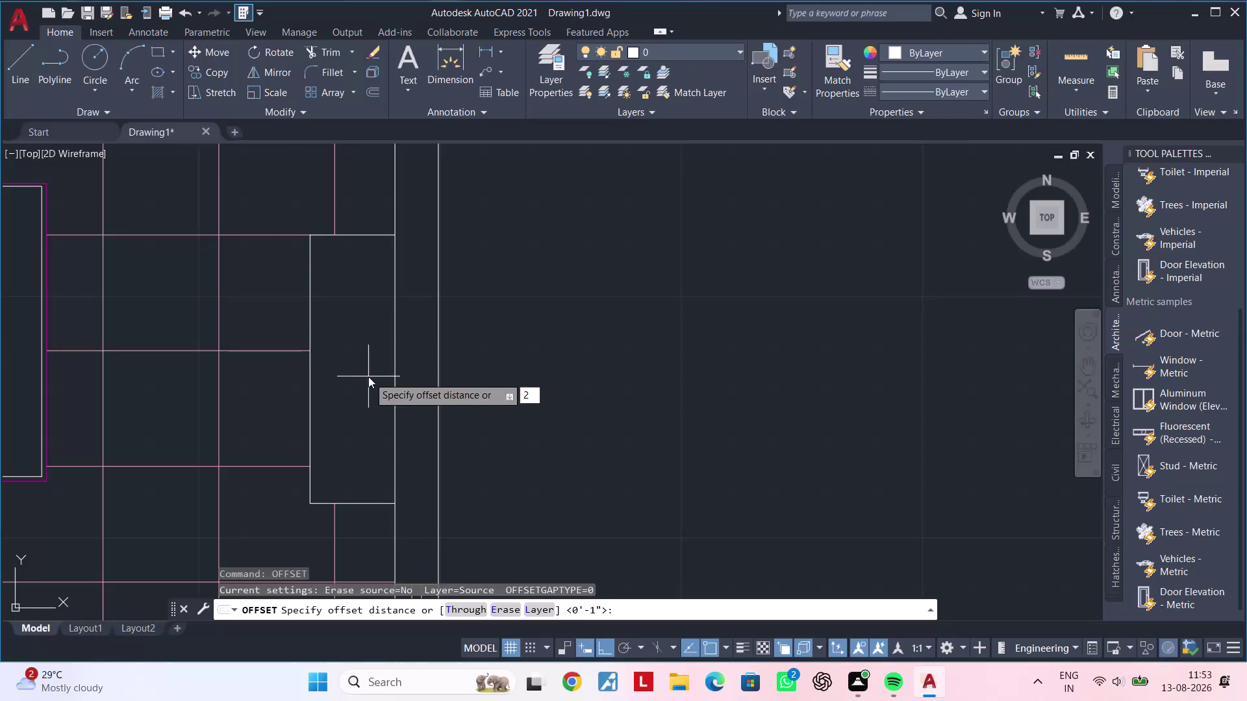
key(Return)
click(308, 365)
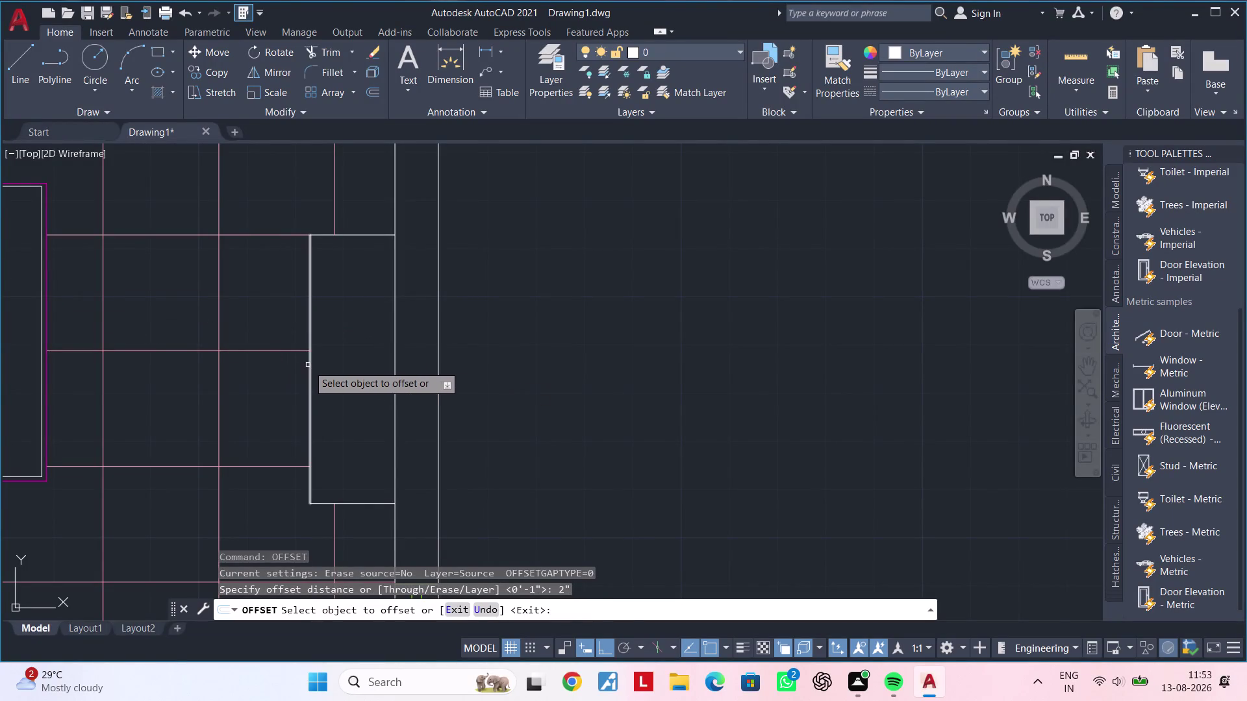
click(318, 361)
key(ctrl+z)
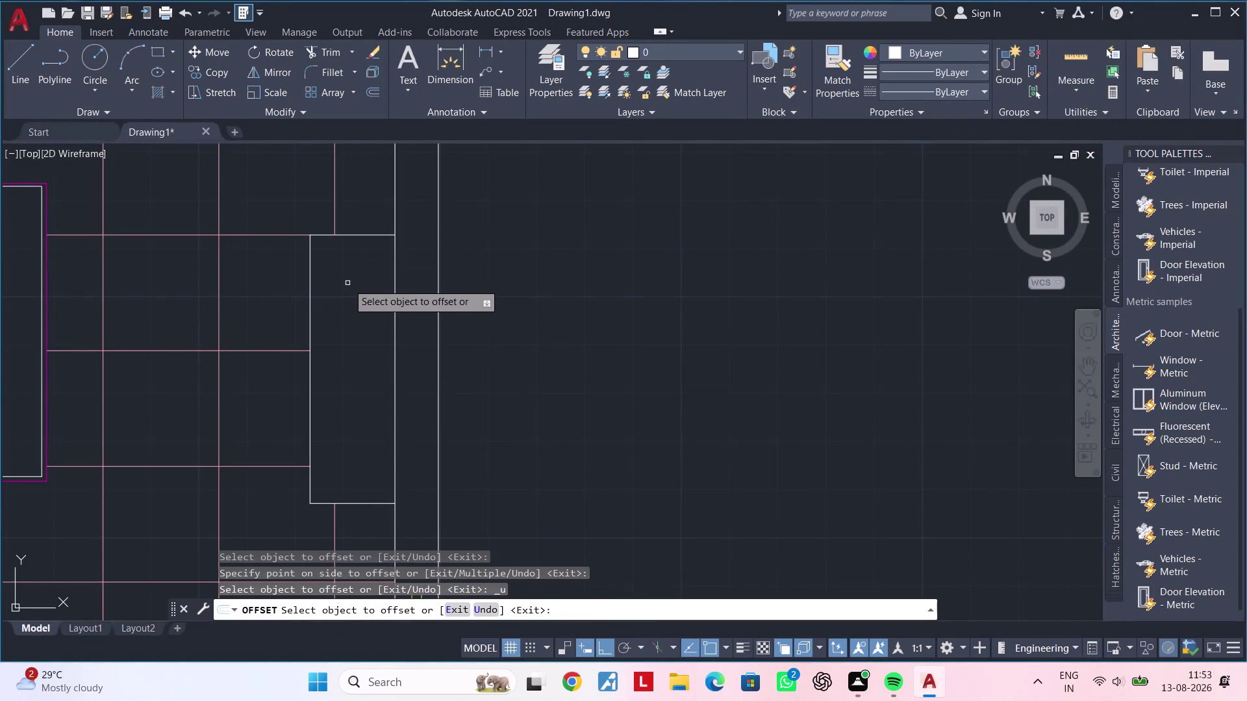
click(312, 305)
click(354, 301)
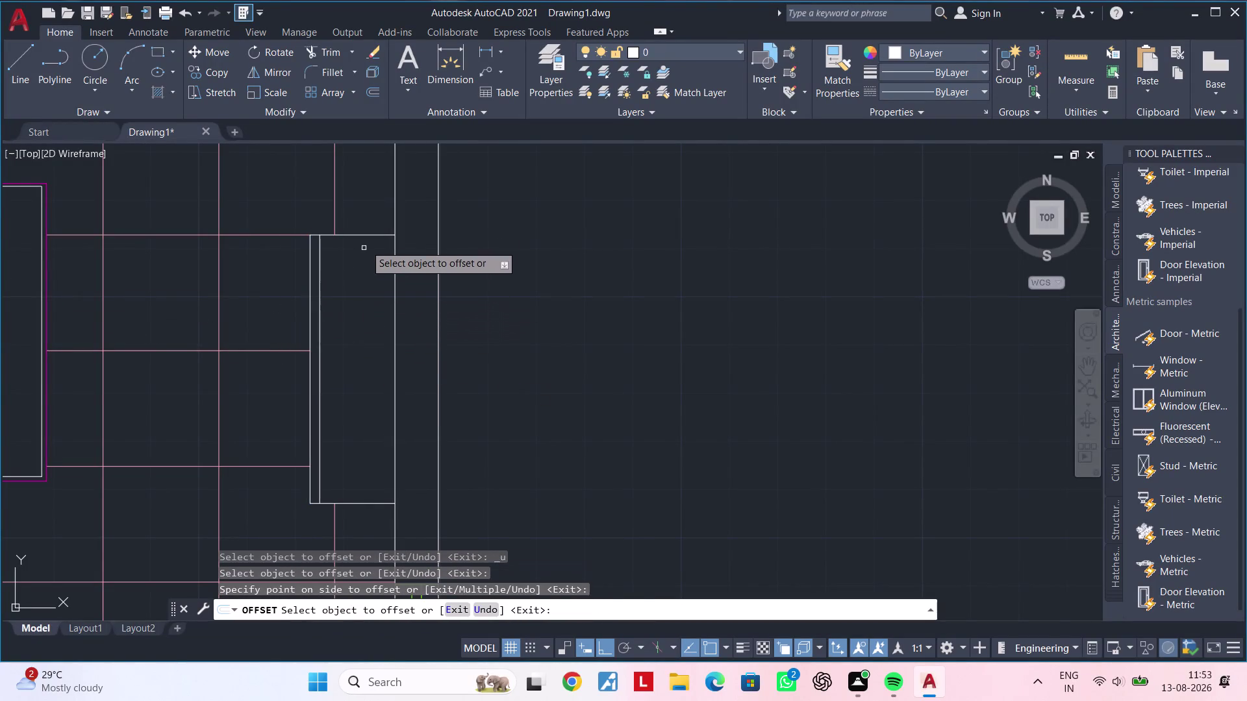
click(372, 233)
click(370, 276)
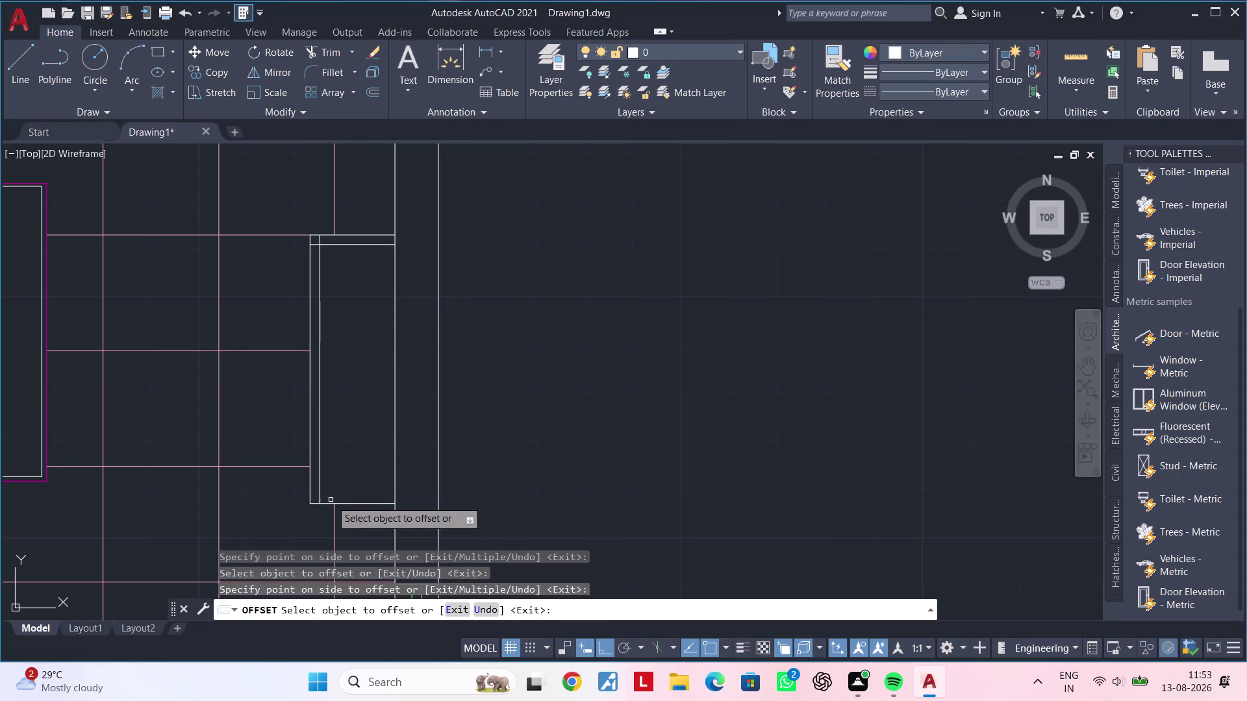
click(329, 504)
click(347, 455)
key(Escape)
key(Escape)
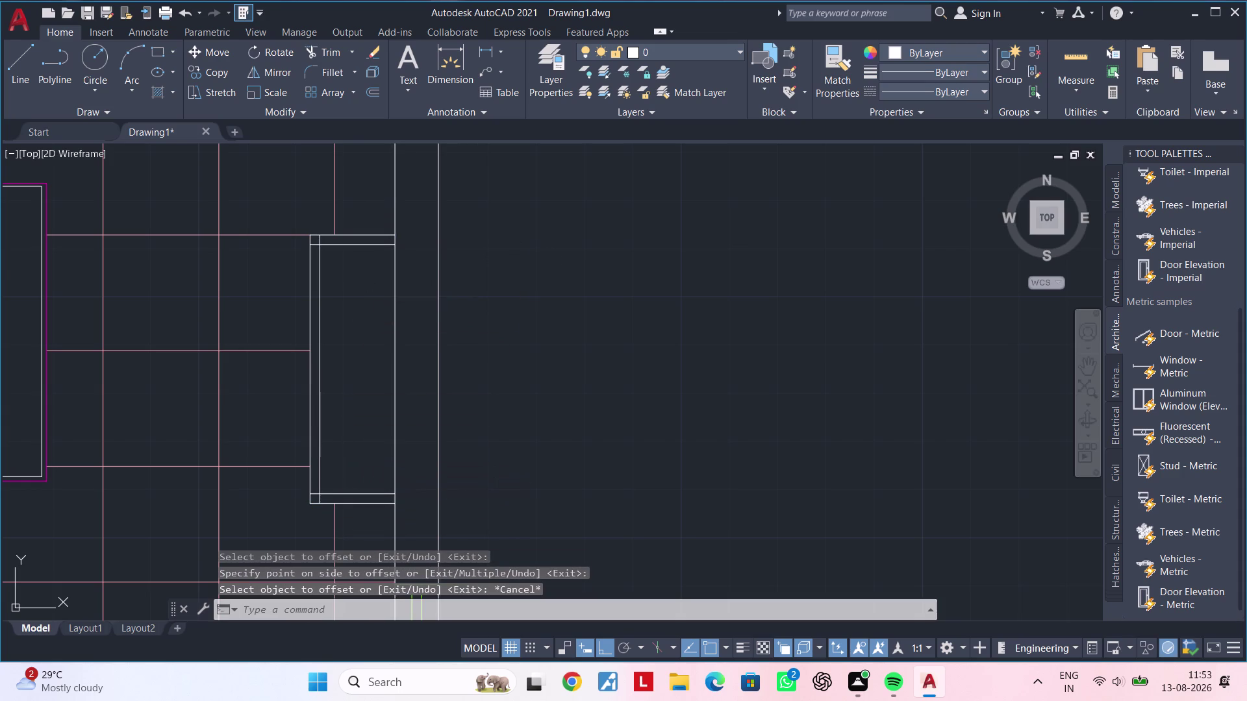
Trim the overlapping lines at the outline's bottom and top corners.
text(tr)
key(space)
scroll(up, 3)
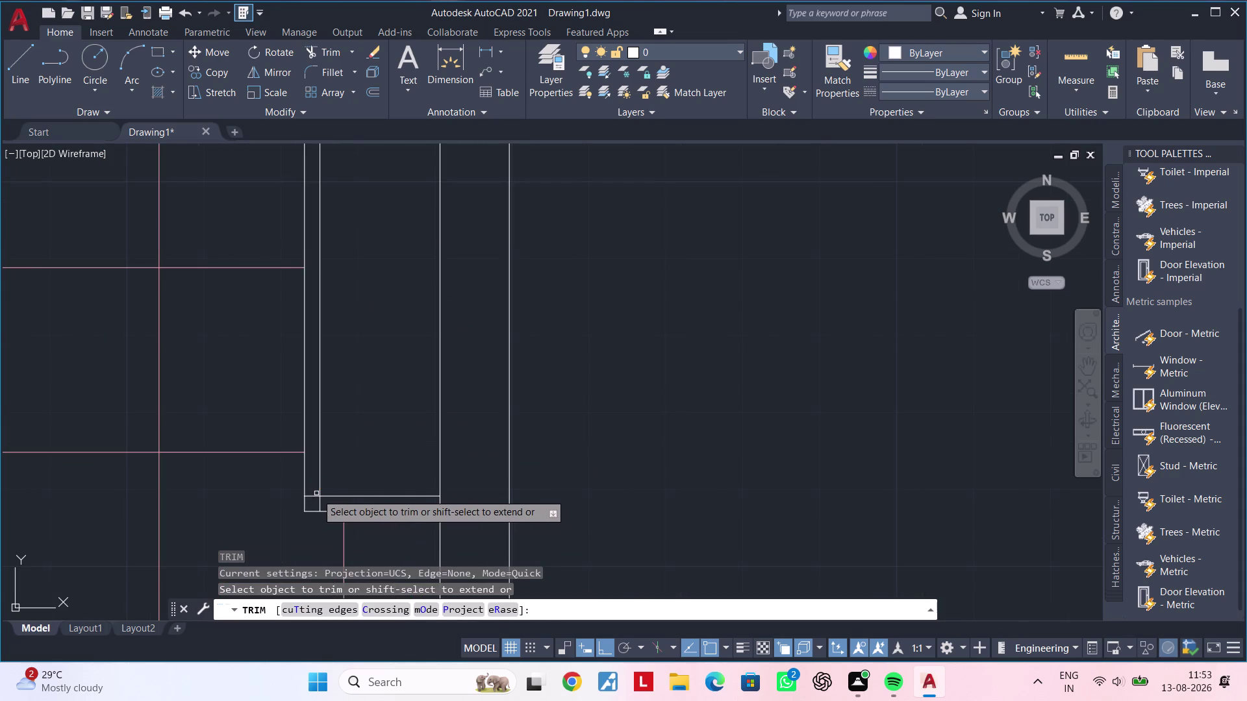
click(315, 496)
click(322, 502)
scroll(down, 3)
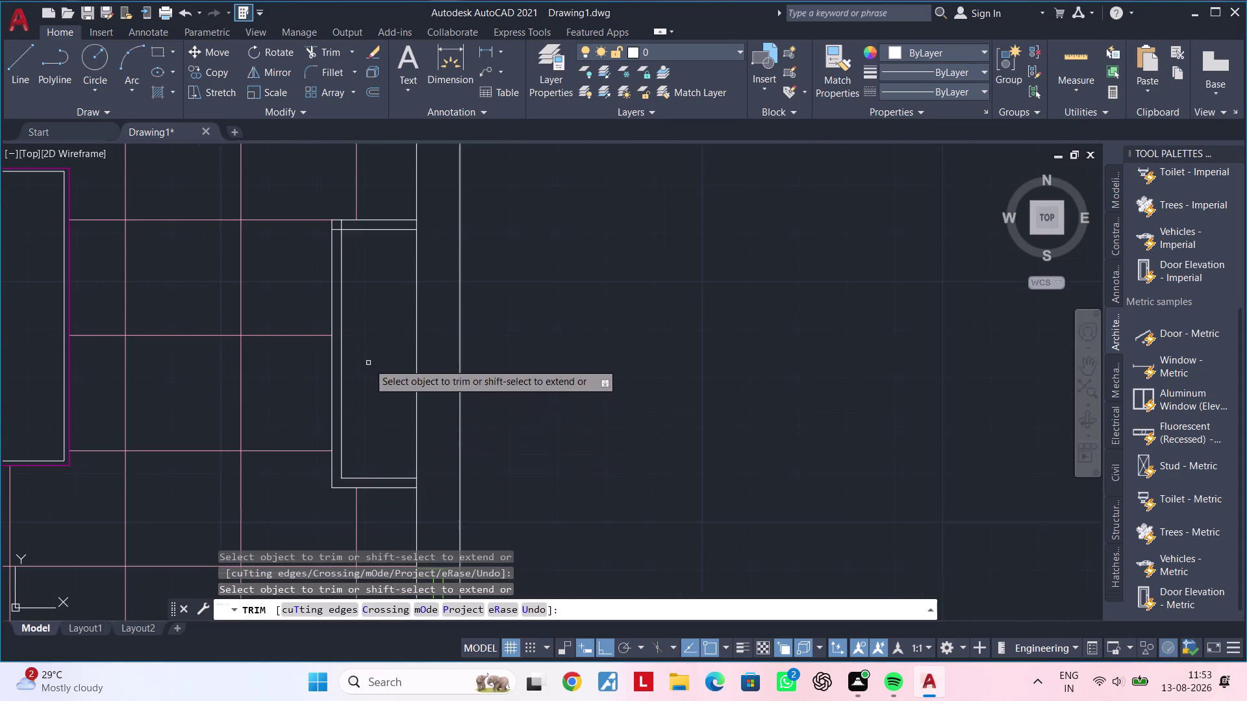
middle_drag(372, 362, 357, 498)
scroll(up, 3)
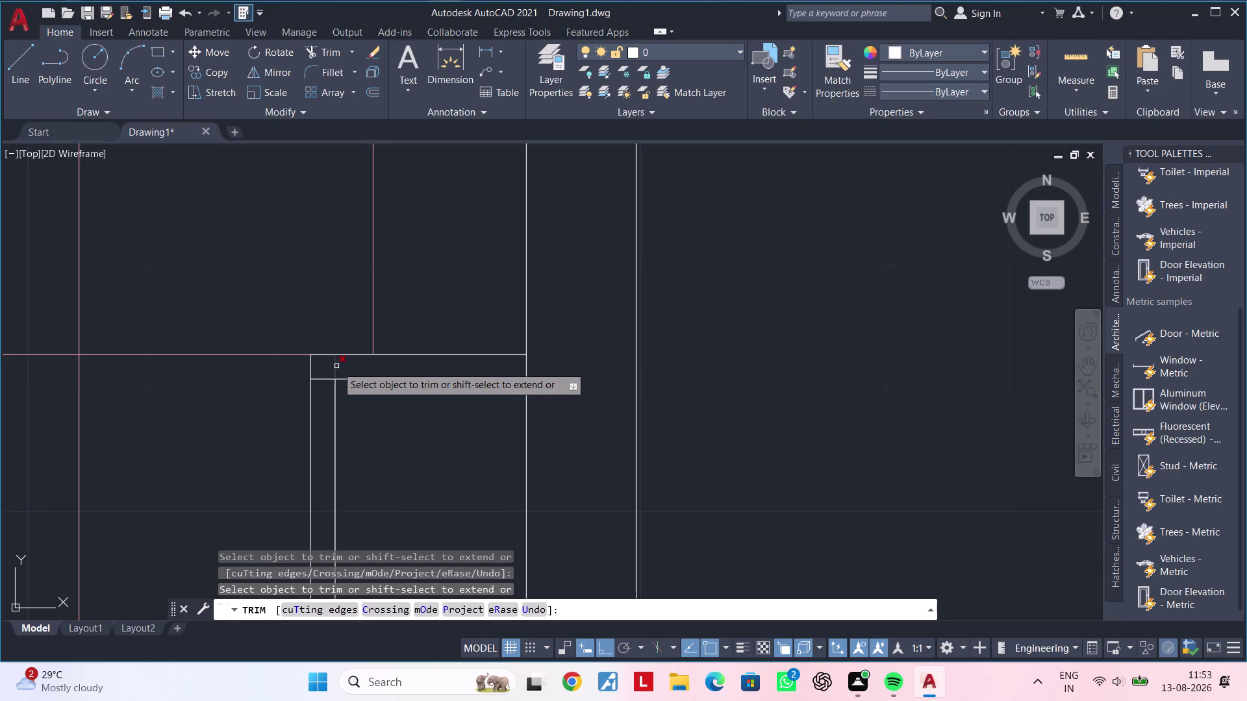
click(337, 366)
click(326, 378)
scroll(down, 3)
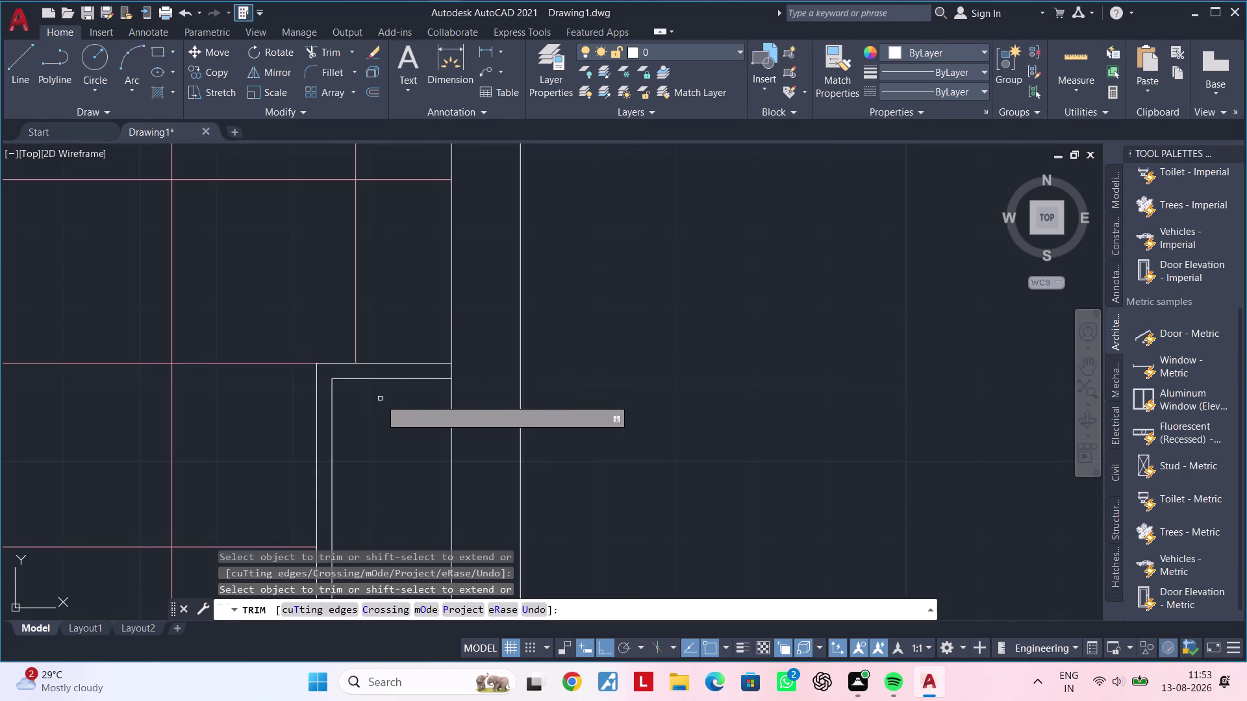
scroll(down, 3)
key(Escape)
key(Escape)
key(Escape)
Bring the two magenta panel profiles into view and window-select the left one.
middle_drag(374, 422, 365, 377)
key(Escape)
key(Escape)
middle_drag(378, 421, 371, 385)
scroll(down, 3)
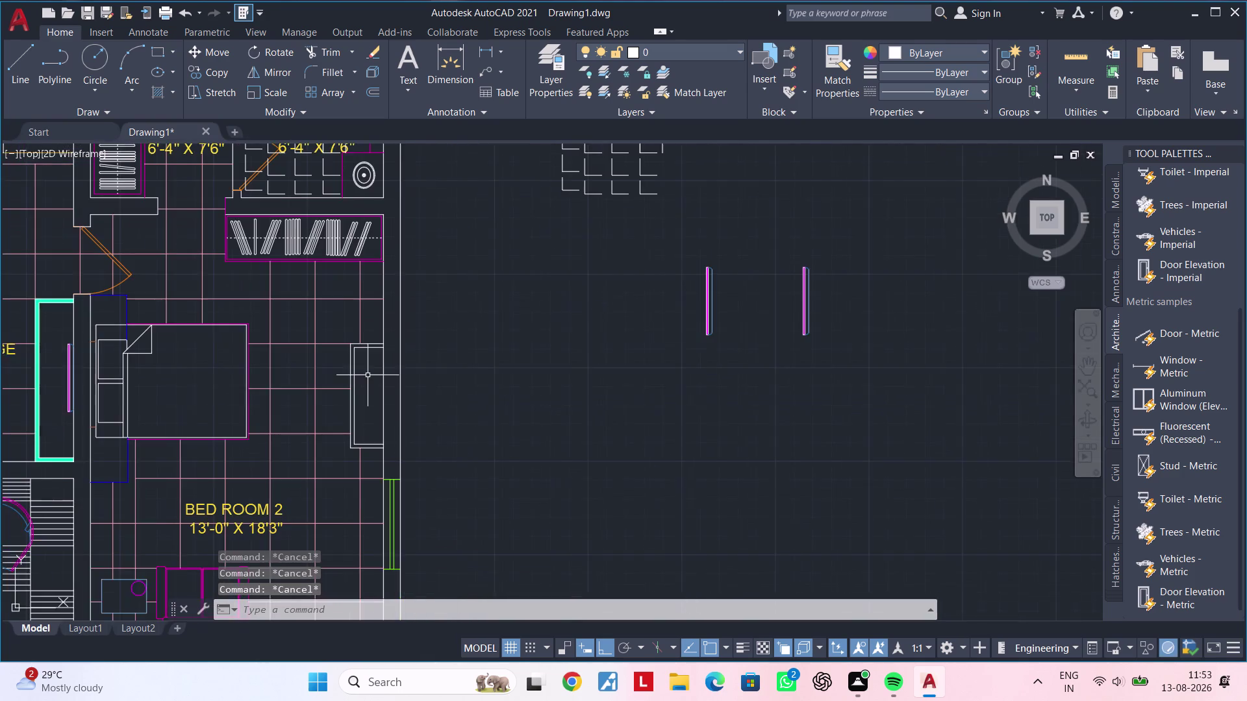
middle_drag(368, 377, 350, 398)
key(Escape)
drag(715, 254, 713, 281)
click(643, 405)
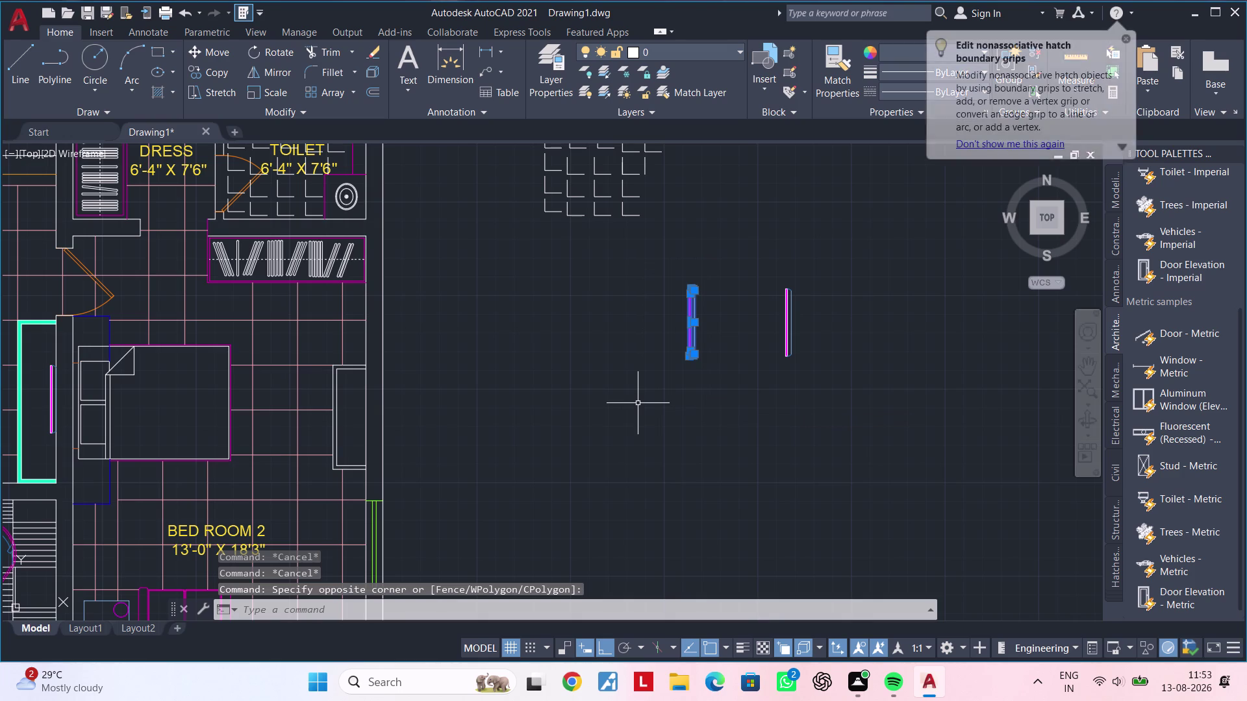
key(z)
key(Escape)
key(Escape)
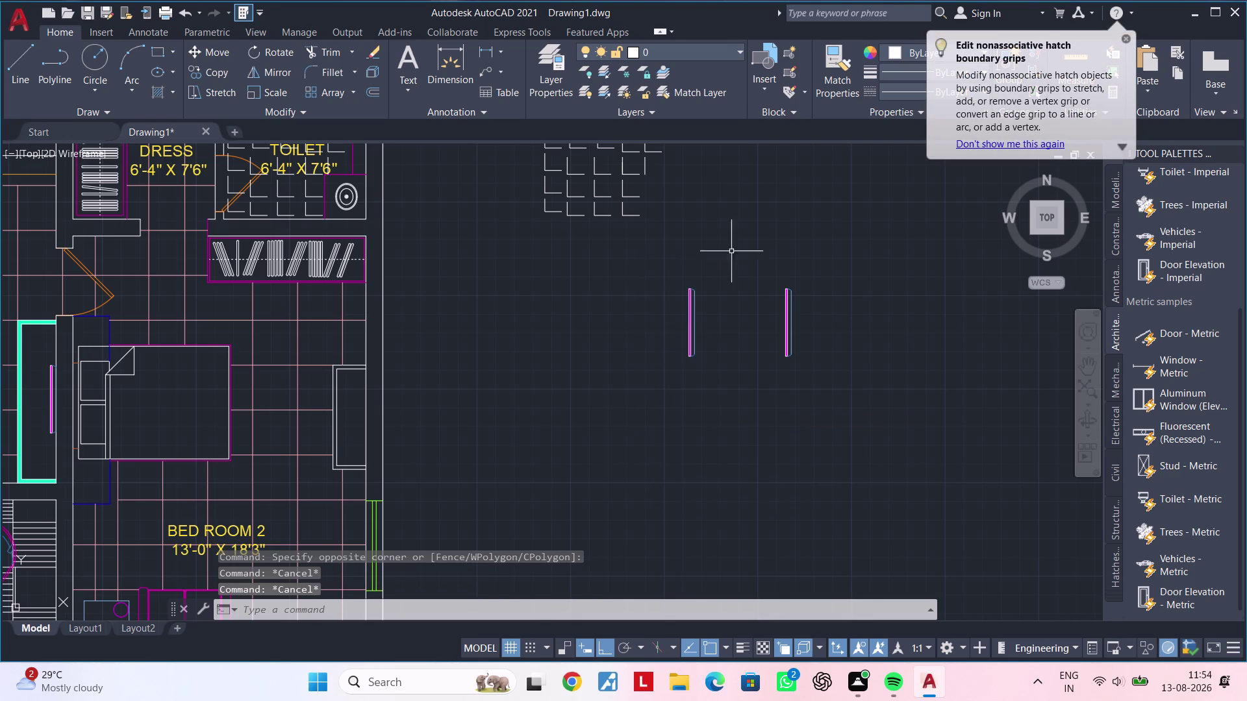
drag(737, 233, 733, 245)
click(626, 434)
Start scaling the left profile with its bottom end as the base point.
text(sc)
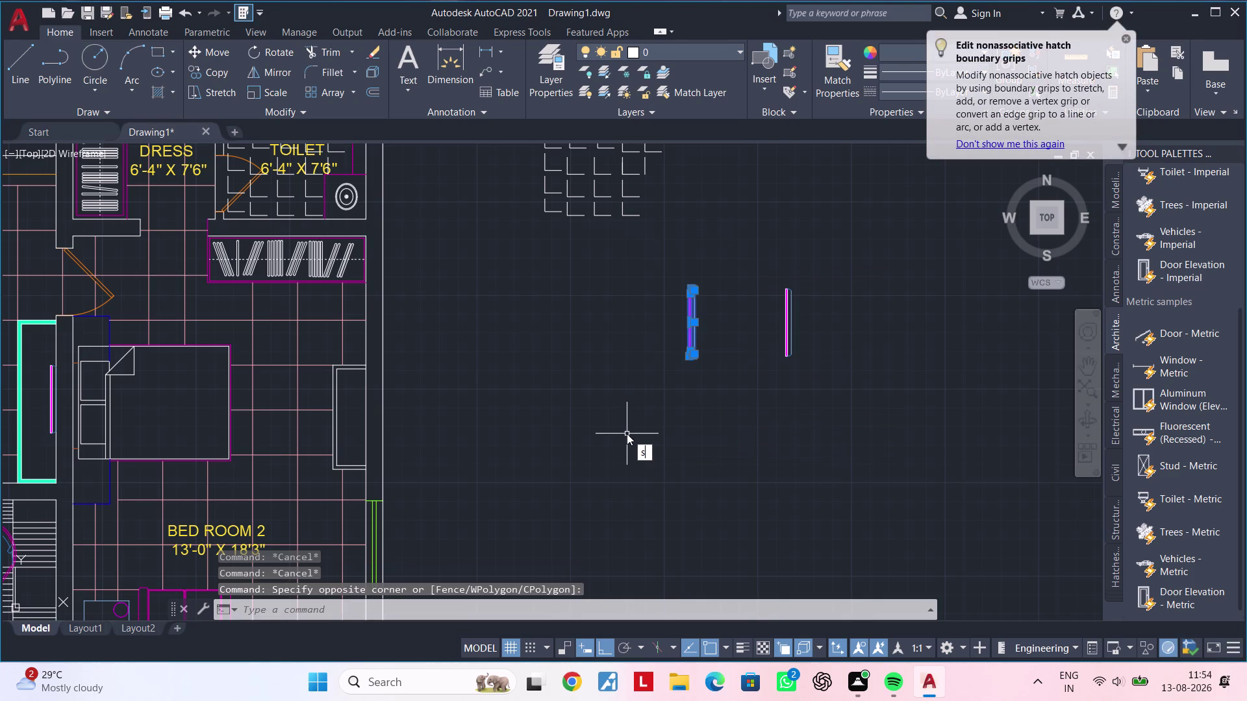
key(space)
middle_drag(683, 384, 602, 465)
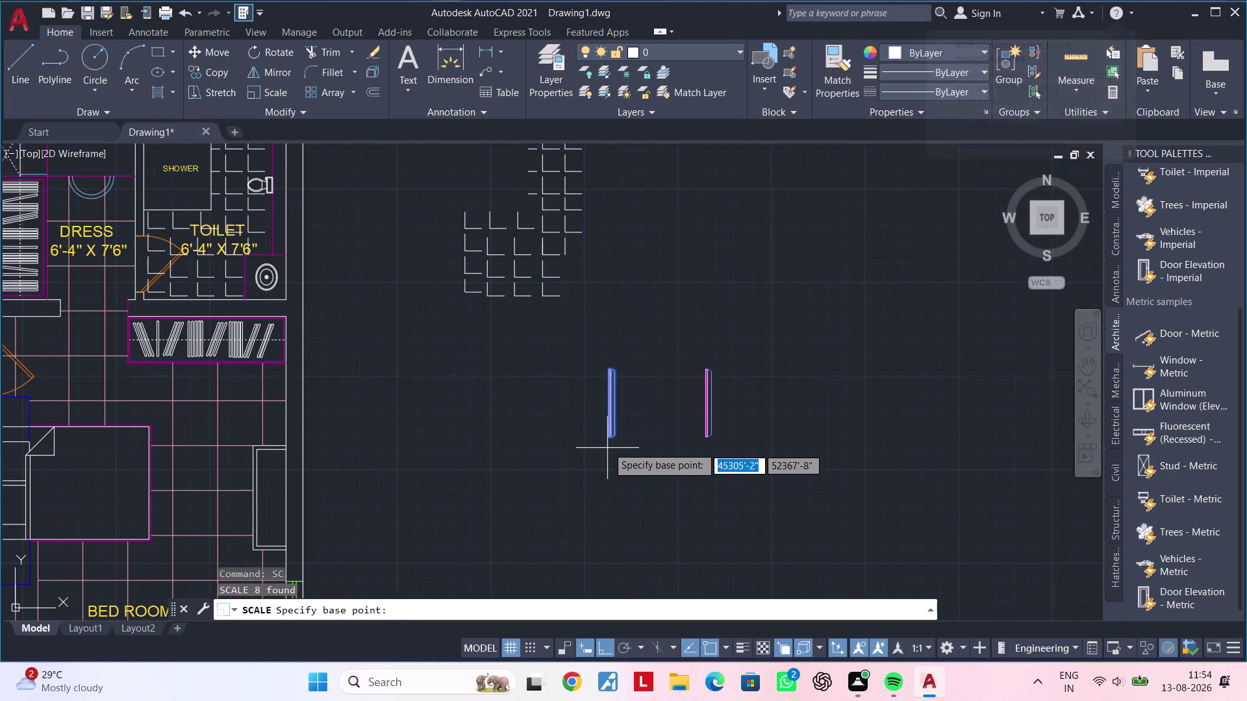
scroll(up, 3)
scroll(up, 3)
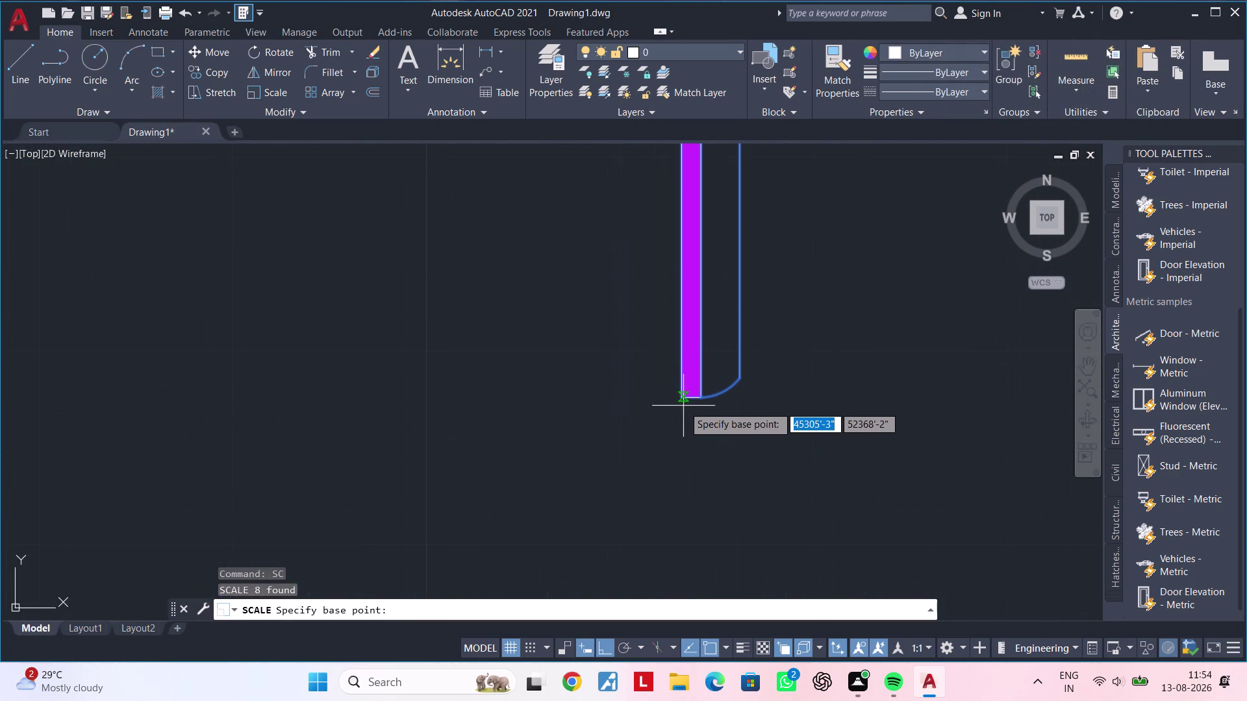
click(683, 402)
scroll(down, 3)
middle_drag(680, 376, 633, 467)
scroll(down, 3)
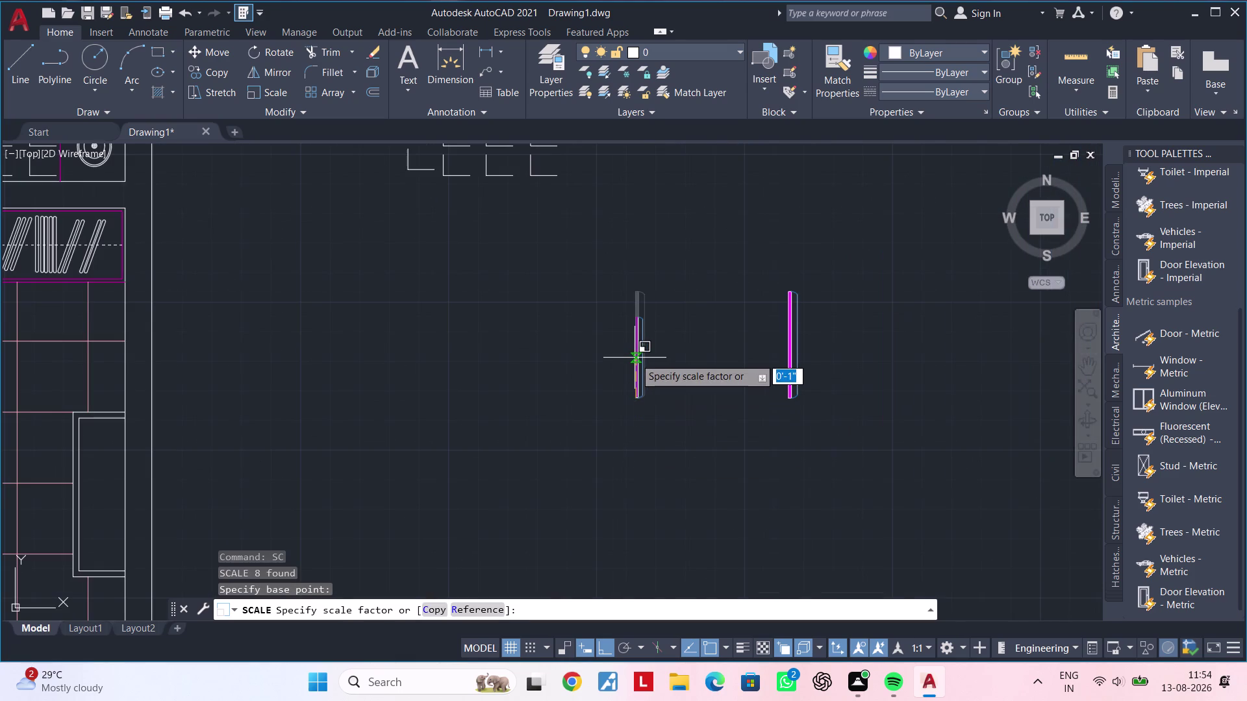
Set a reference length between the profile's two ends to 2', then reselect it.
text(r)
key(space)
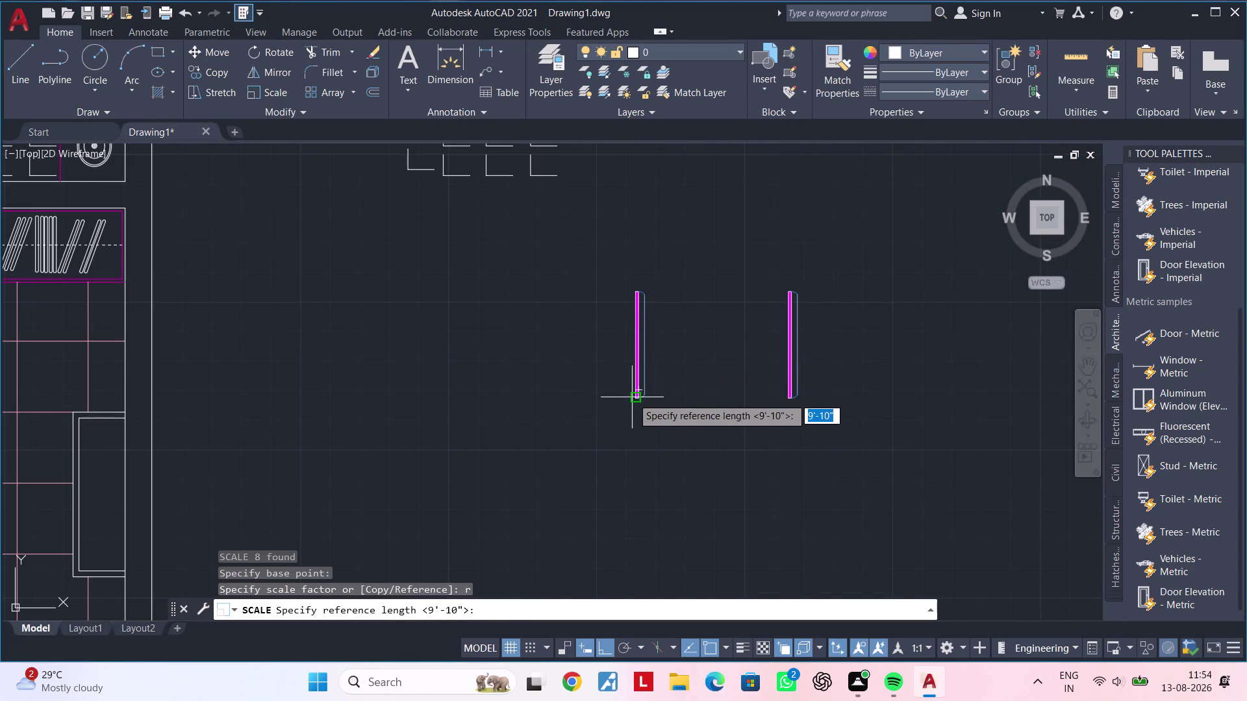
scroll(up, 3)
click(634, 404)
middle_drag(644, 321, 600, 510)
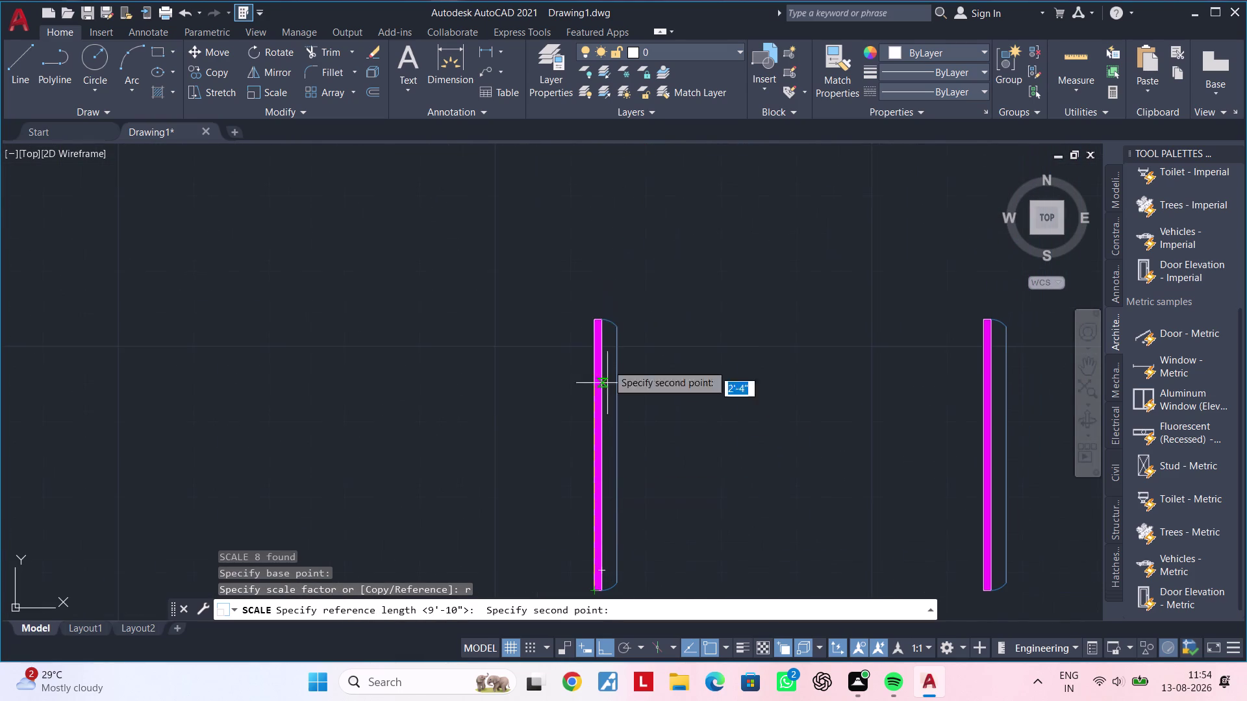
click(591, 315)
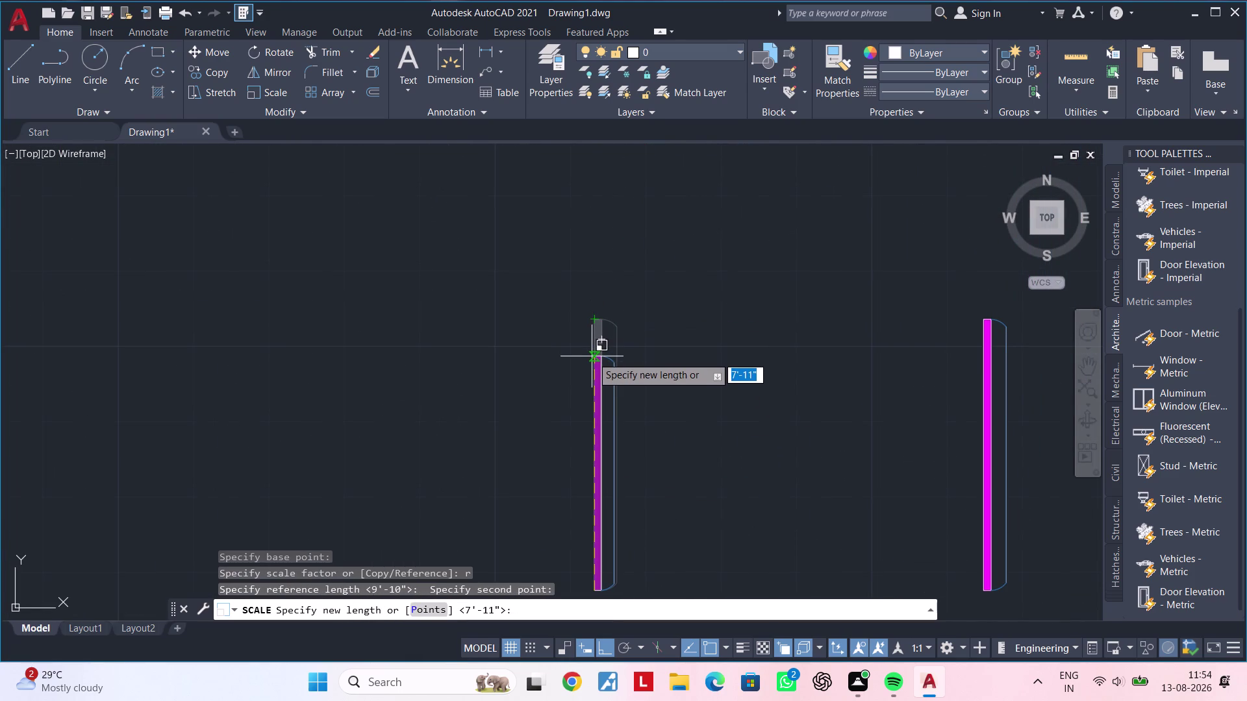
text(2')
key(Return)
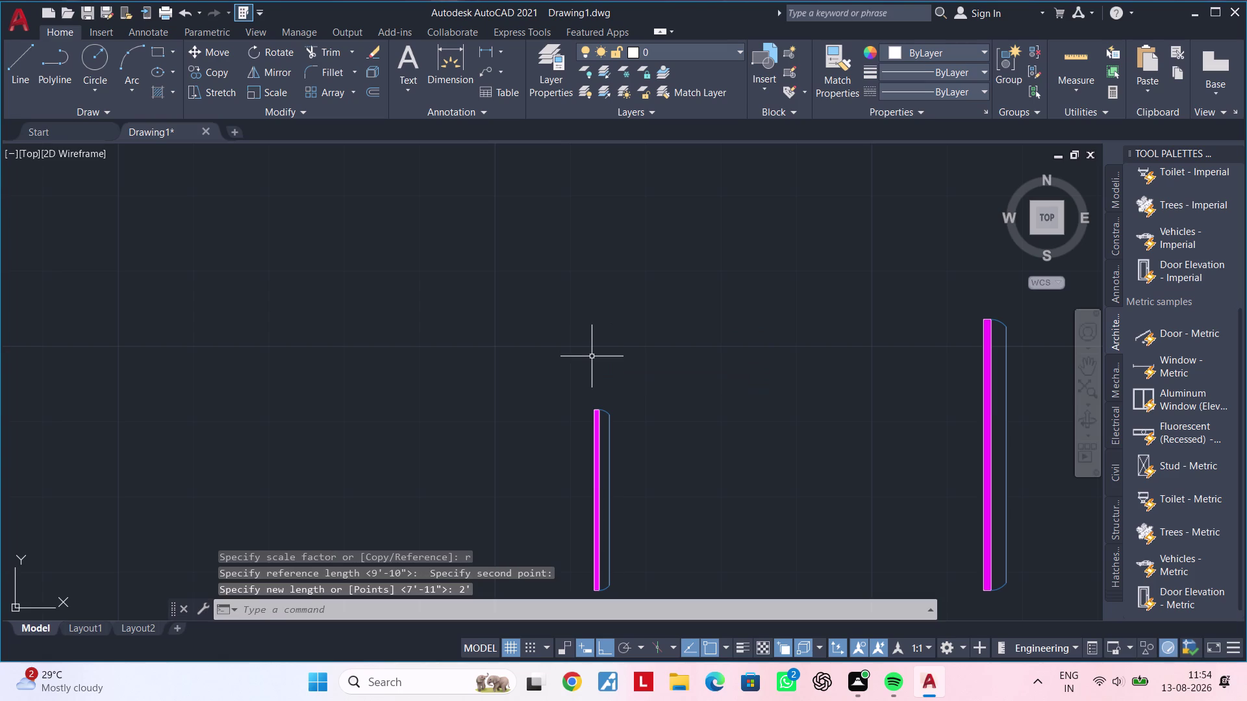
scroll(down, 3)
middle_drag(570, 508, 580, 451)
click(667, 292)
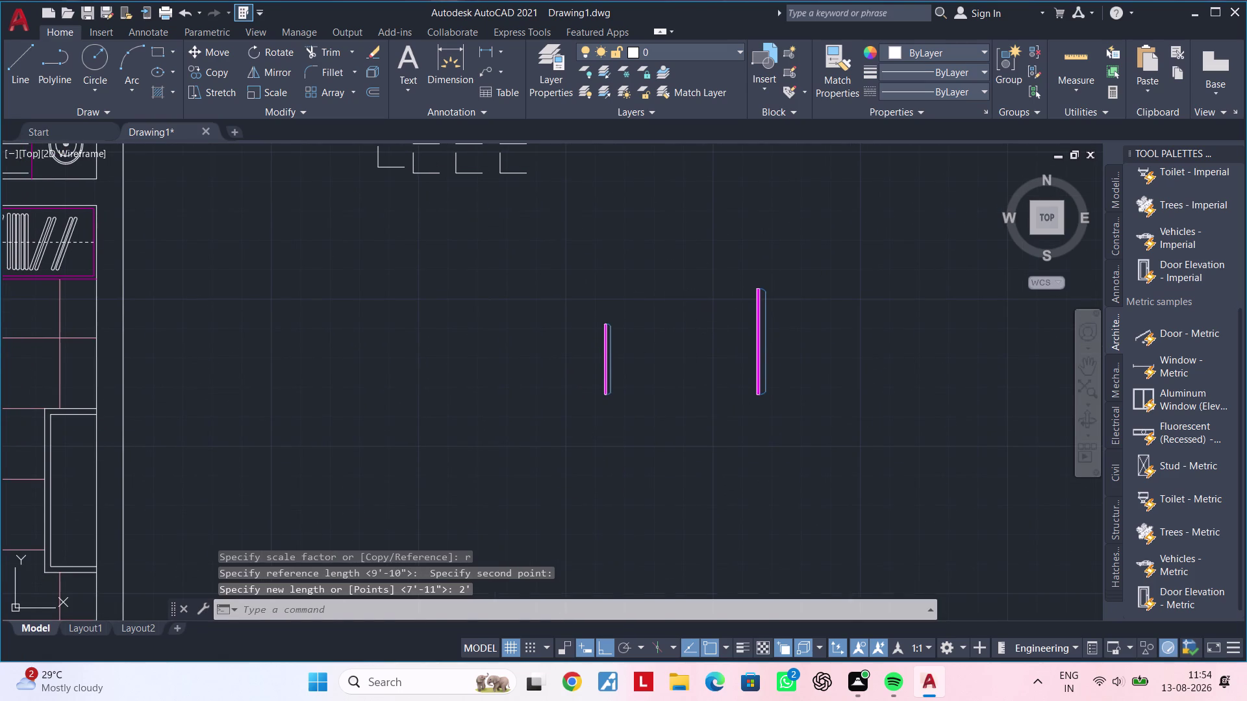
click(564, 421)
Cancel an accidental move and reselect the shortened profile.
text(m)
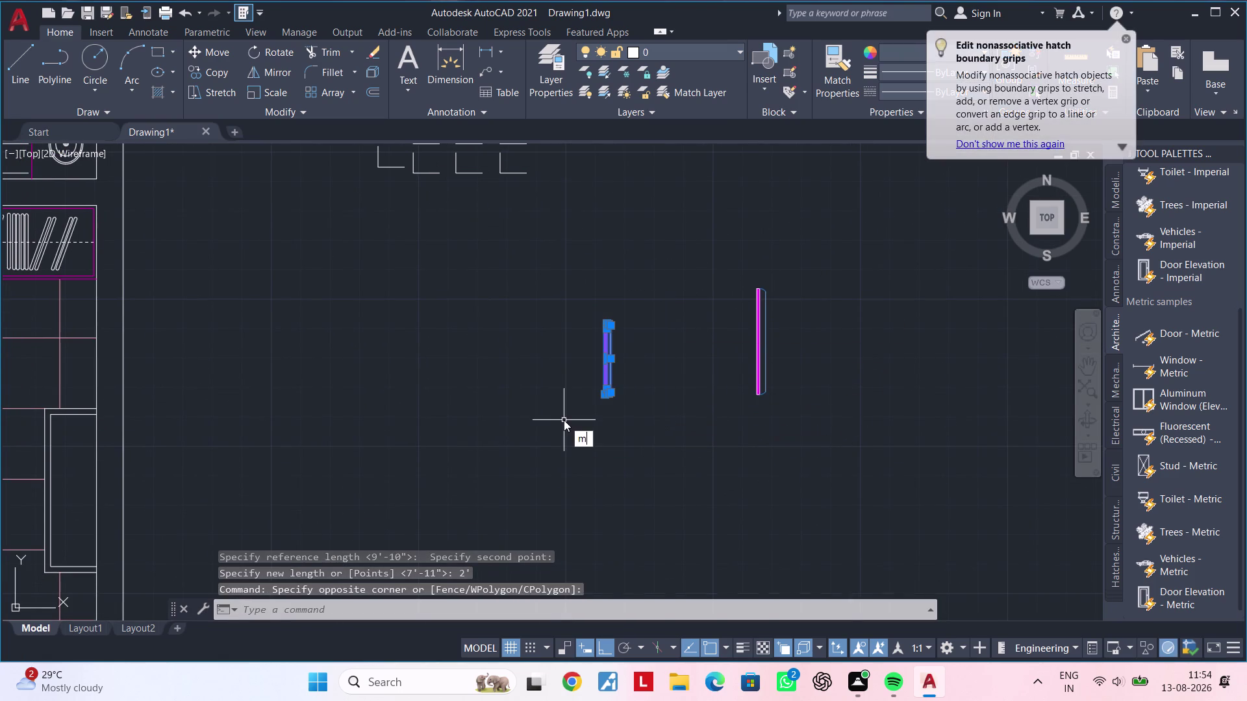
key(space)
key(Escape)
key(Escape)
click(675, 320)
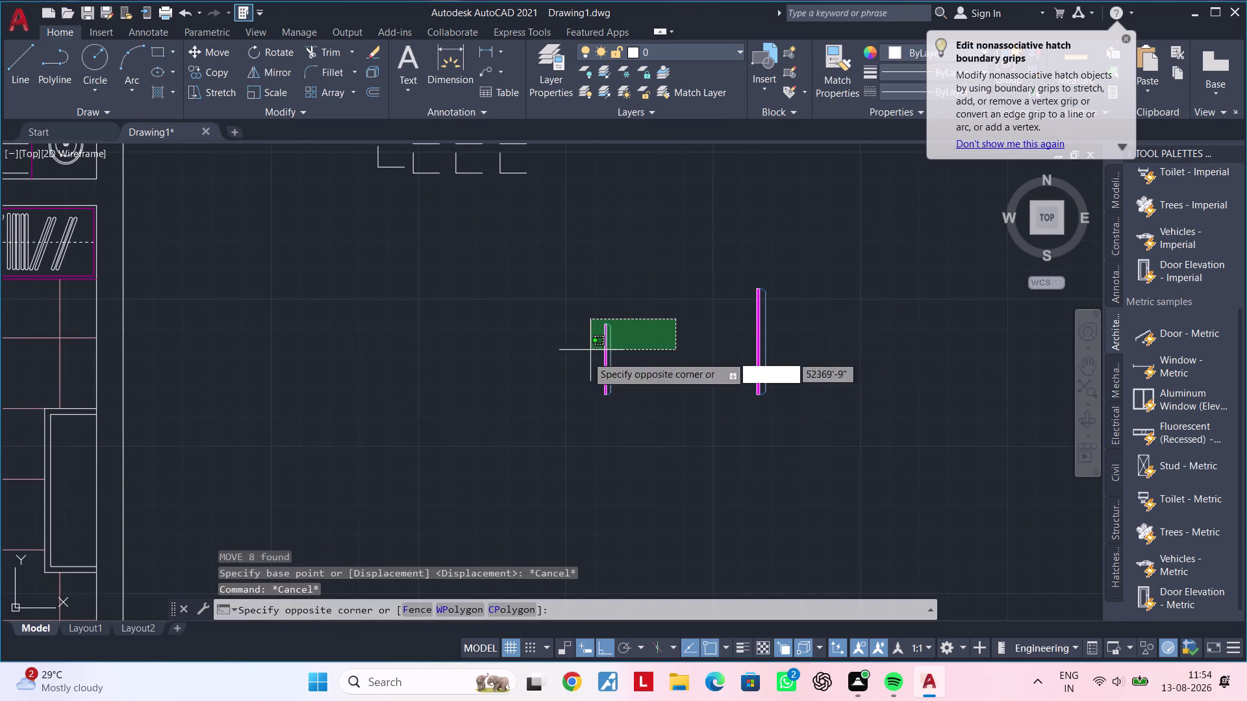
click(551, 410)
Copy the shortened profile against the Bed Room 2 wall.
text(co)
key(space)
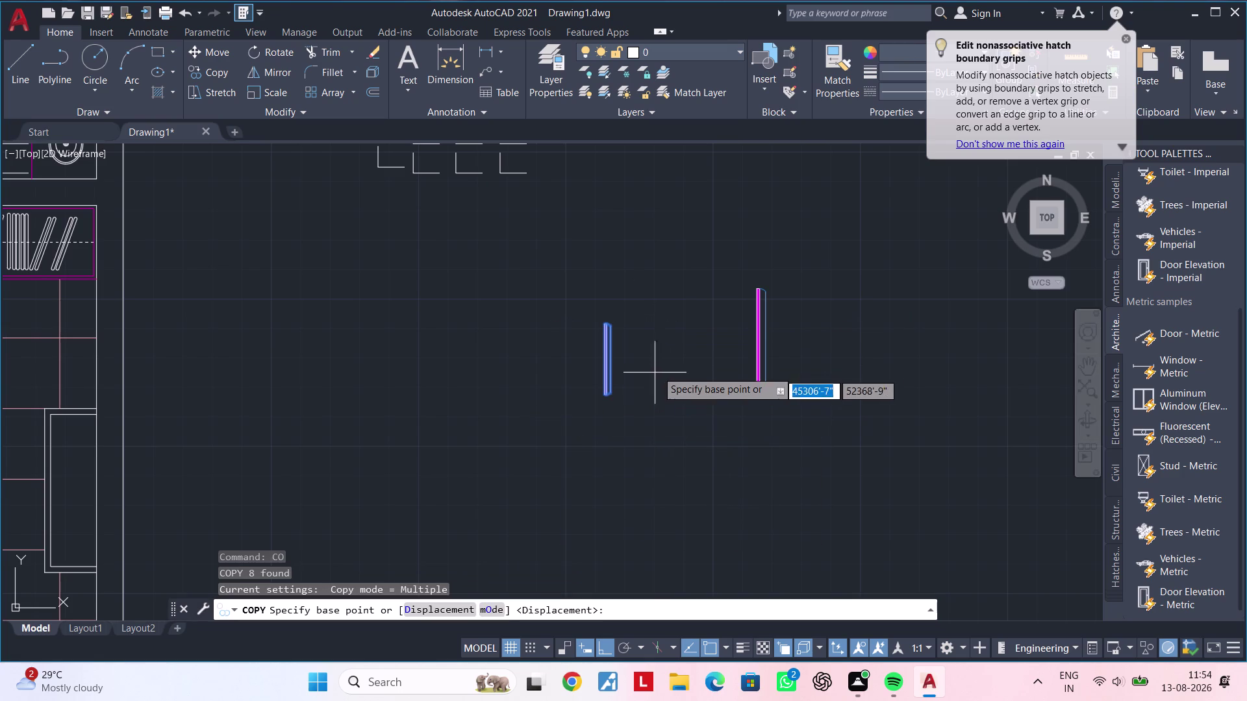
scroll(up, 3)
click(613, 359)
scroll(down, 3)
middle_drag(345, 435, 577, 391)
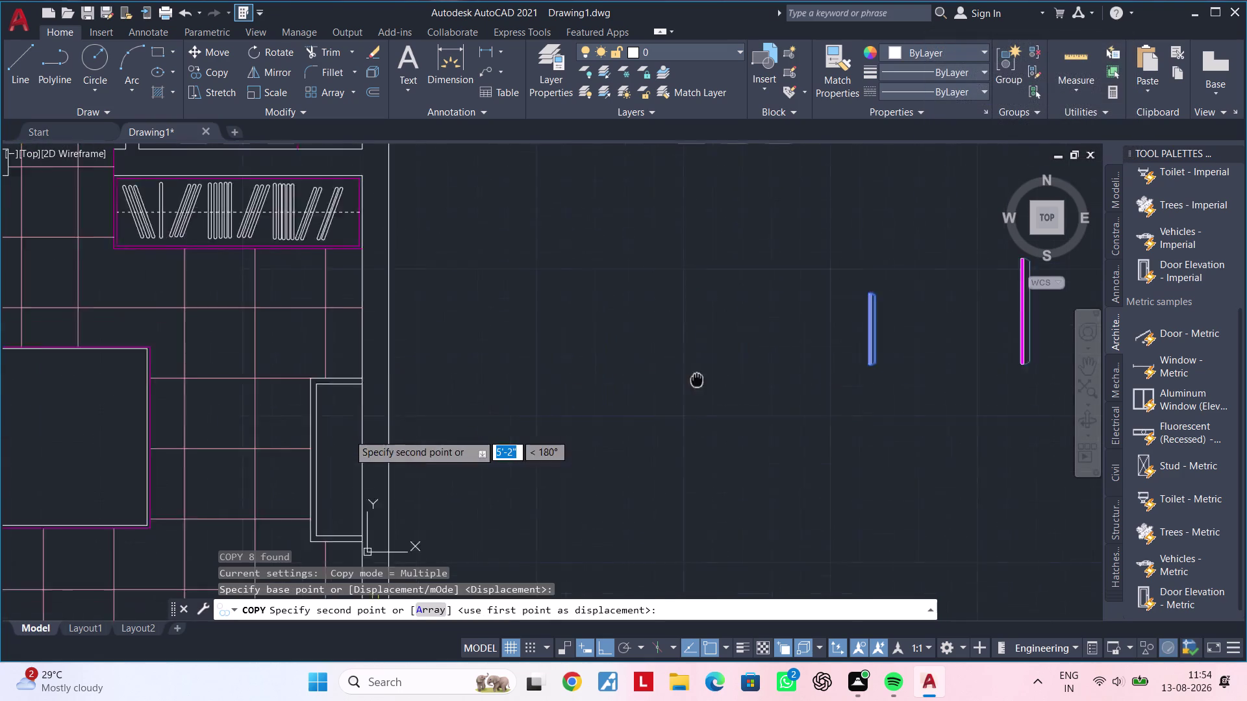
middle_drag(577, 392, 814, 370)
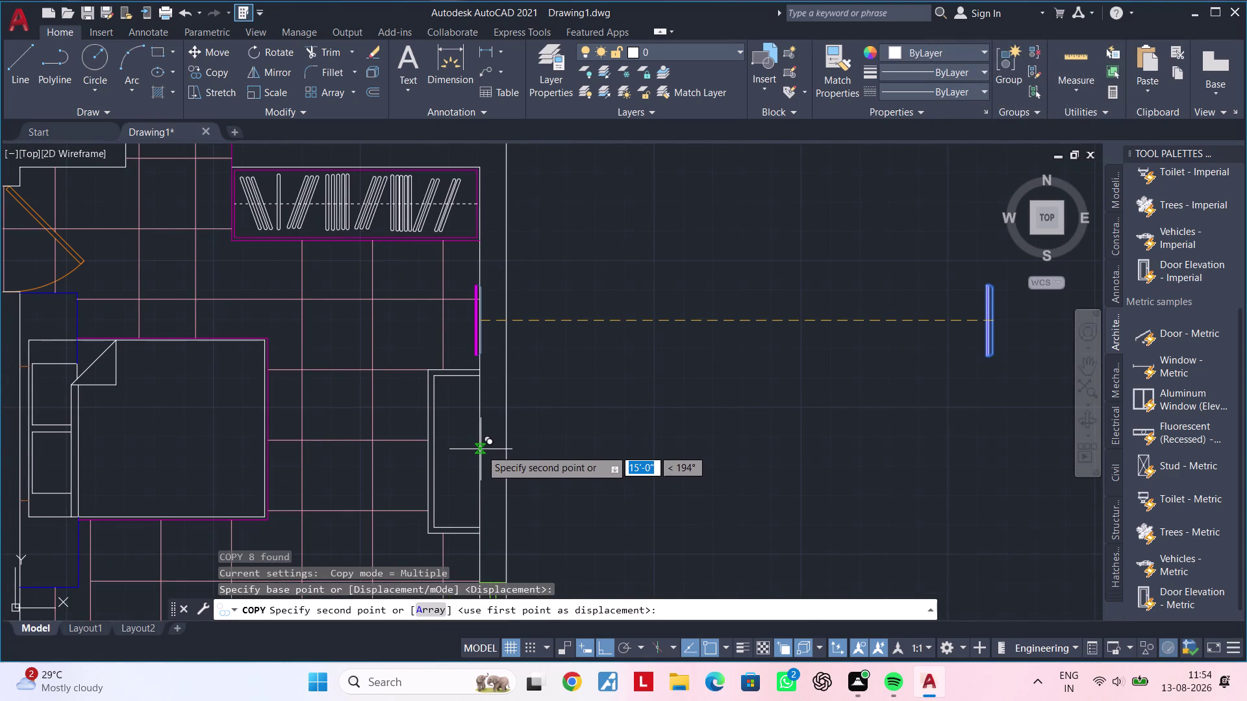
double_click(480, 450)
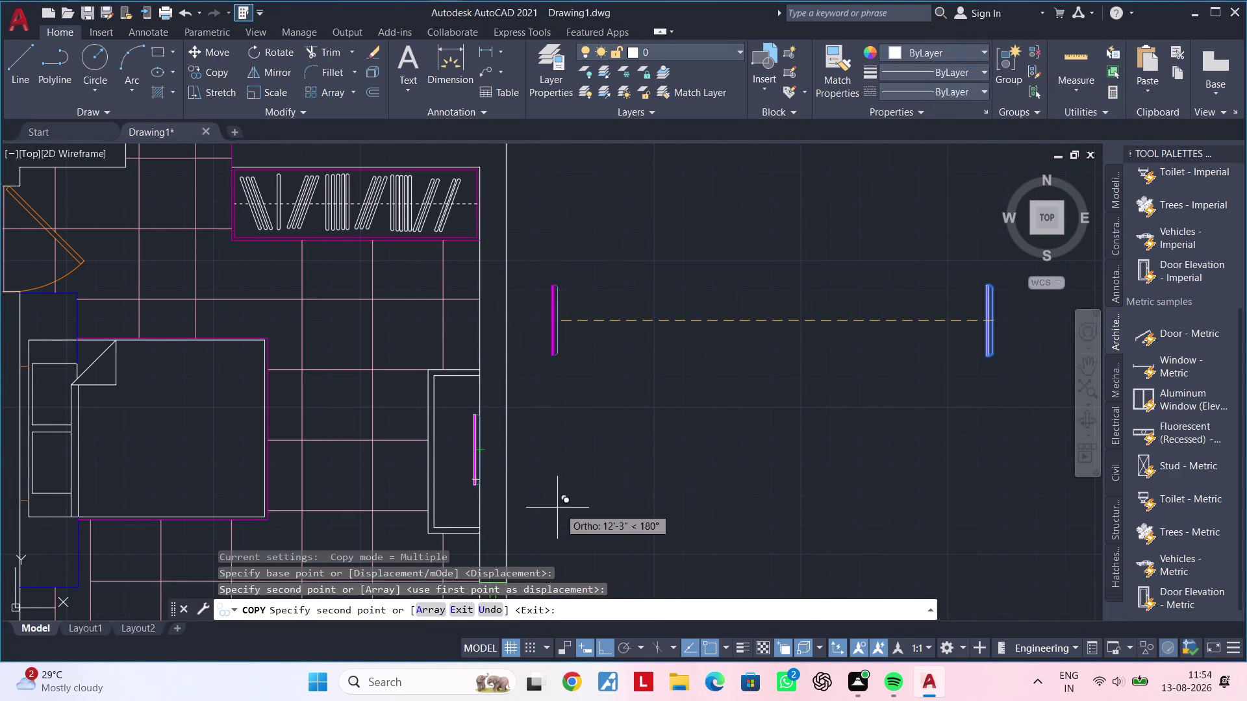
End the copy command and zoom out to show the whole floor plan.
scroll(down, 3)
key(Escape)
key(Escape)
key(Escape)
middle_drag(629, 500, 723, 418)
scroll(down, 3)
middle_drag(752, 431, 811, 418)
key(Escape)
key(Escape)
key(Escape)
key(Escape)
middle_drag(810, 419, 794, 435)
key(Escape)
key(Escape)
key(Escape)
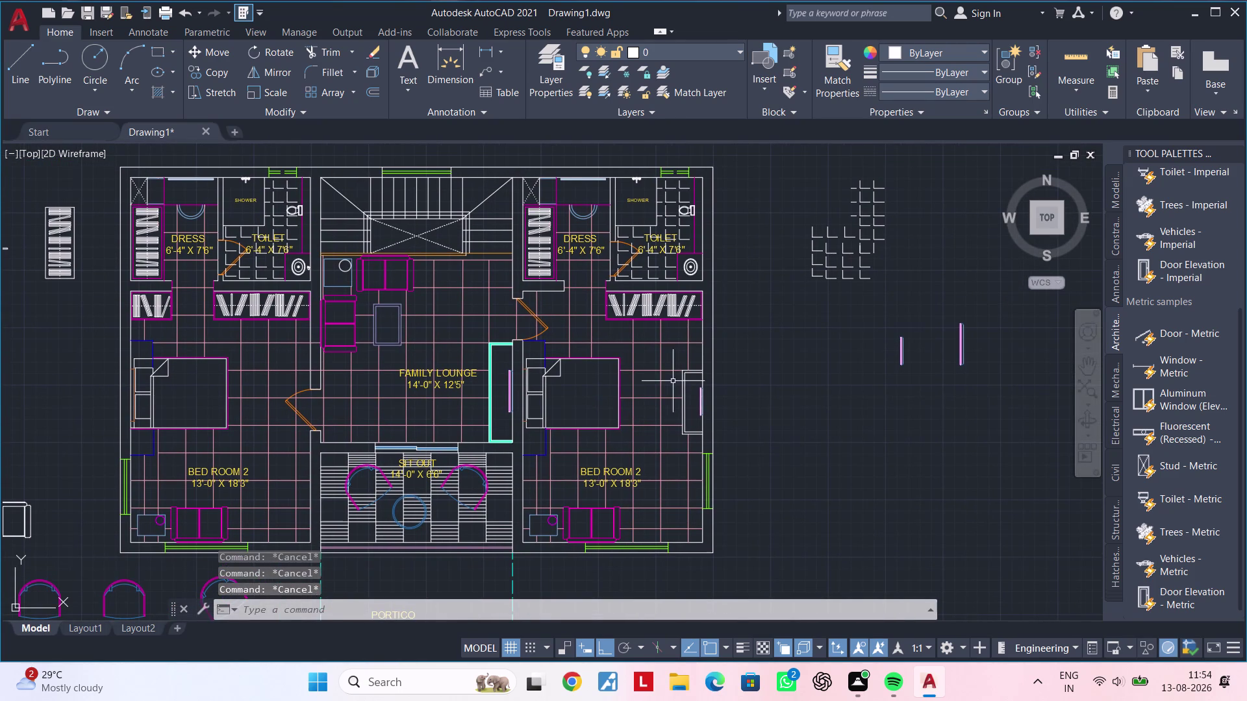
Copy the toilet's SHOWER label into open space right of the plan, with Ortho off.
click(635, 201)
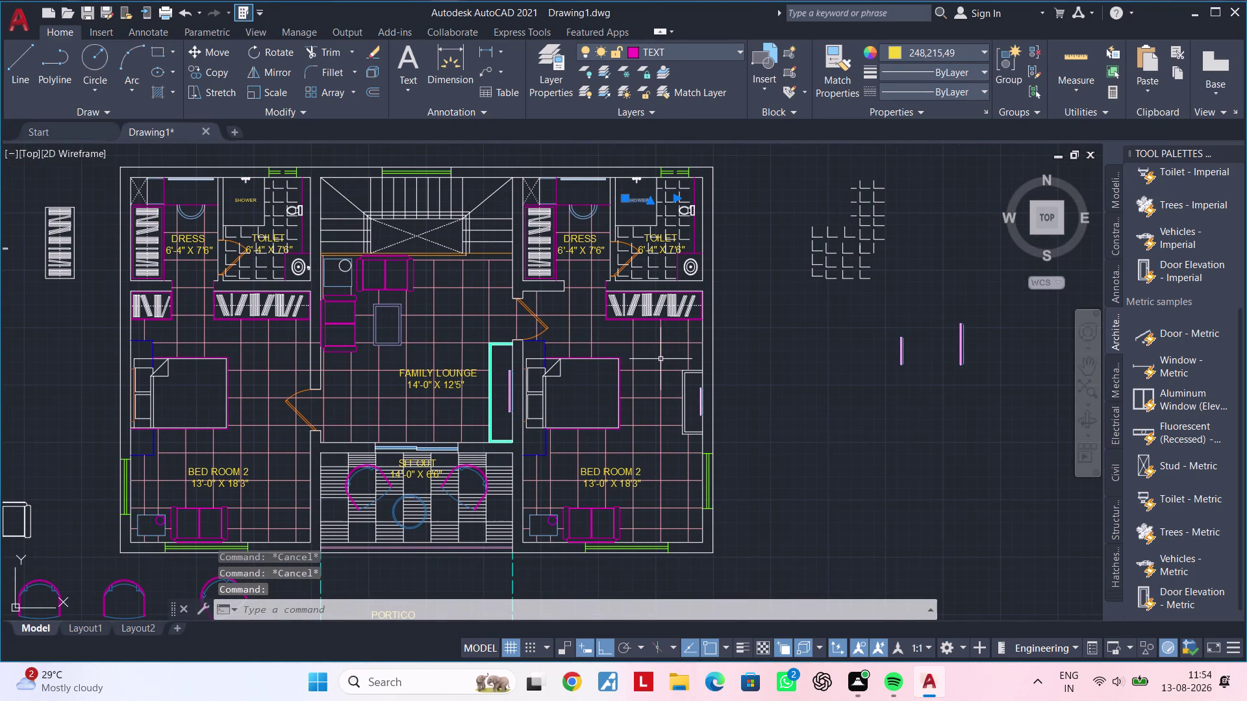
key(c)
key(o)
key(space)
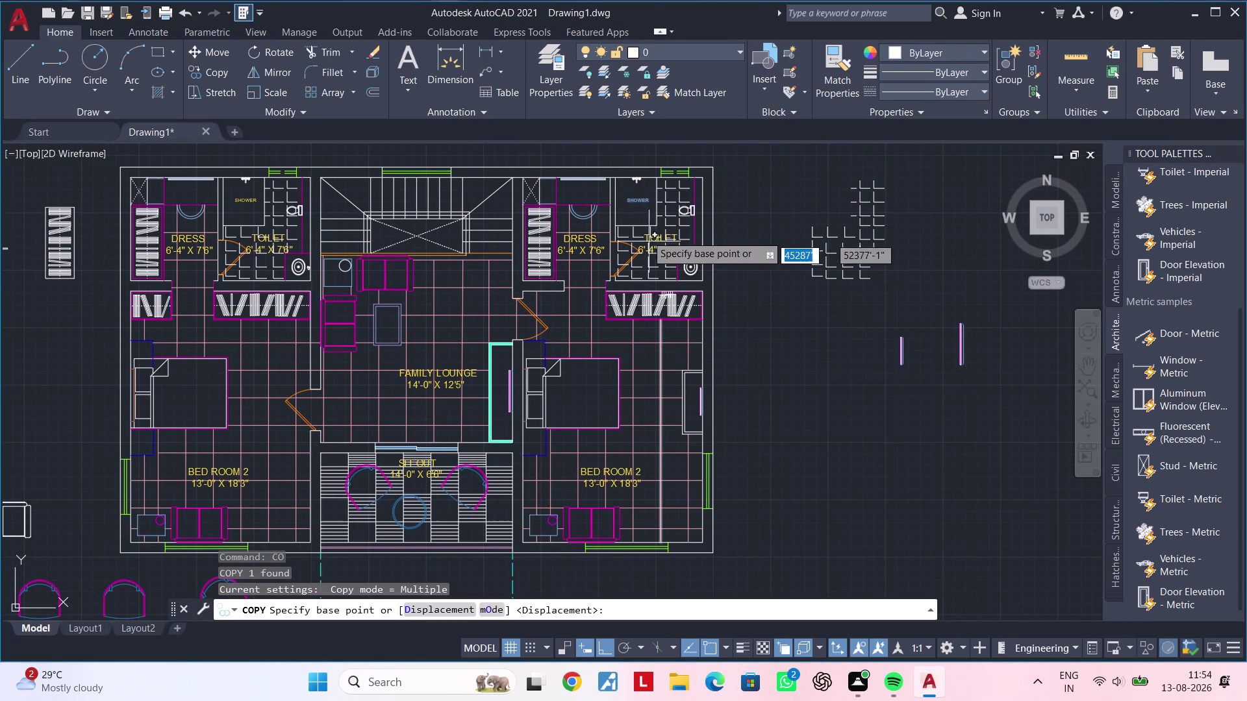
click(639, 201)
middle_drag(837, 431, 571, 385)
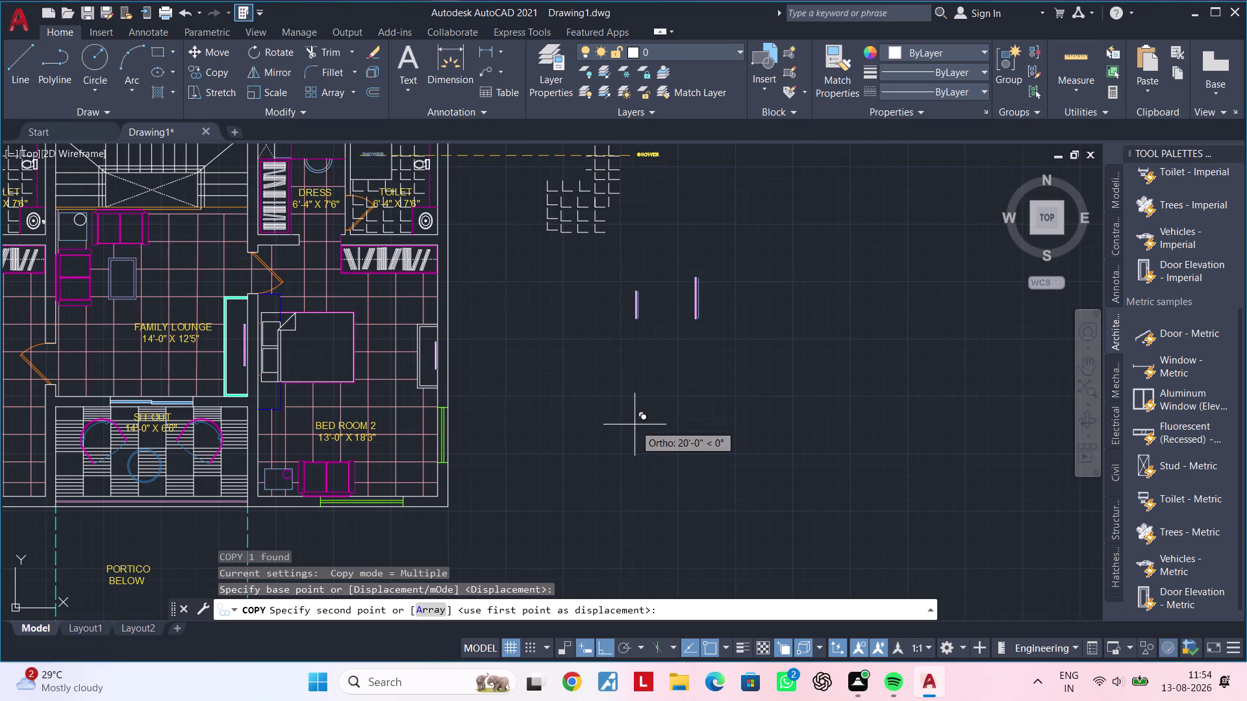
key(F8)
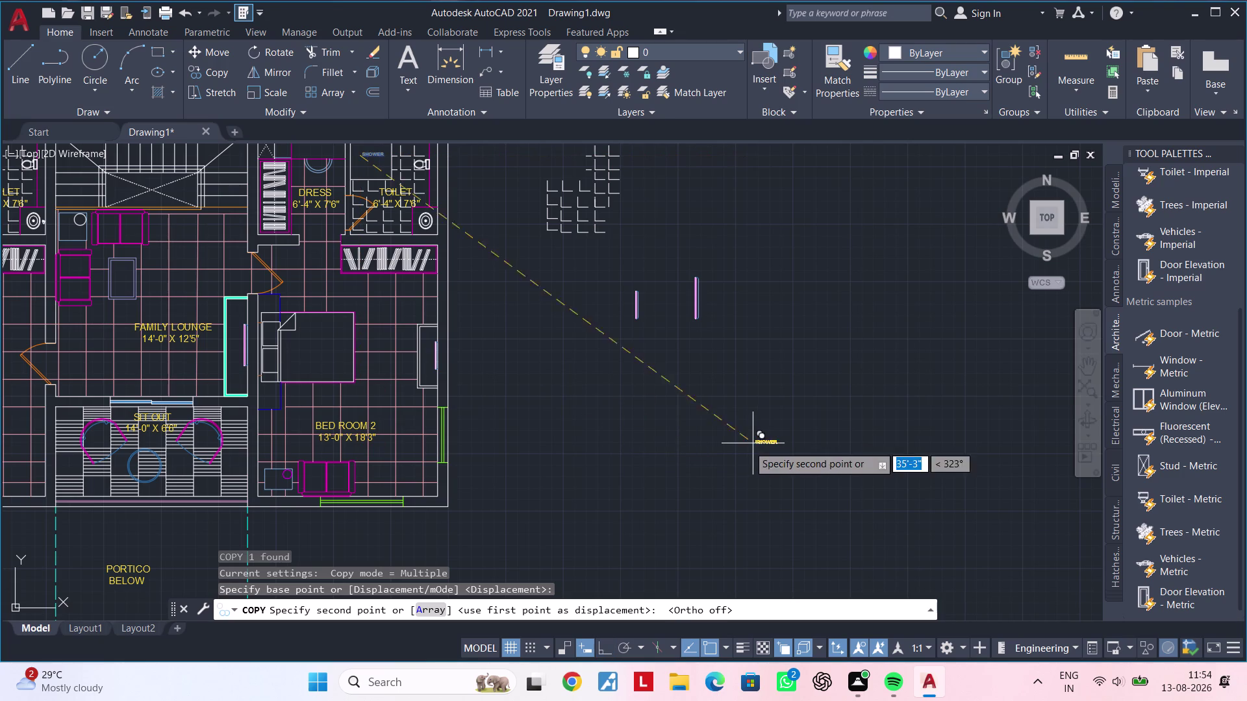
click(583, 419)
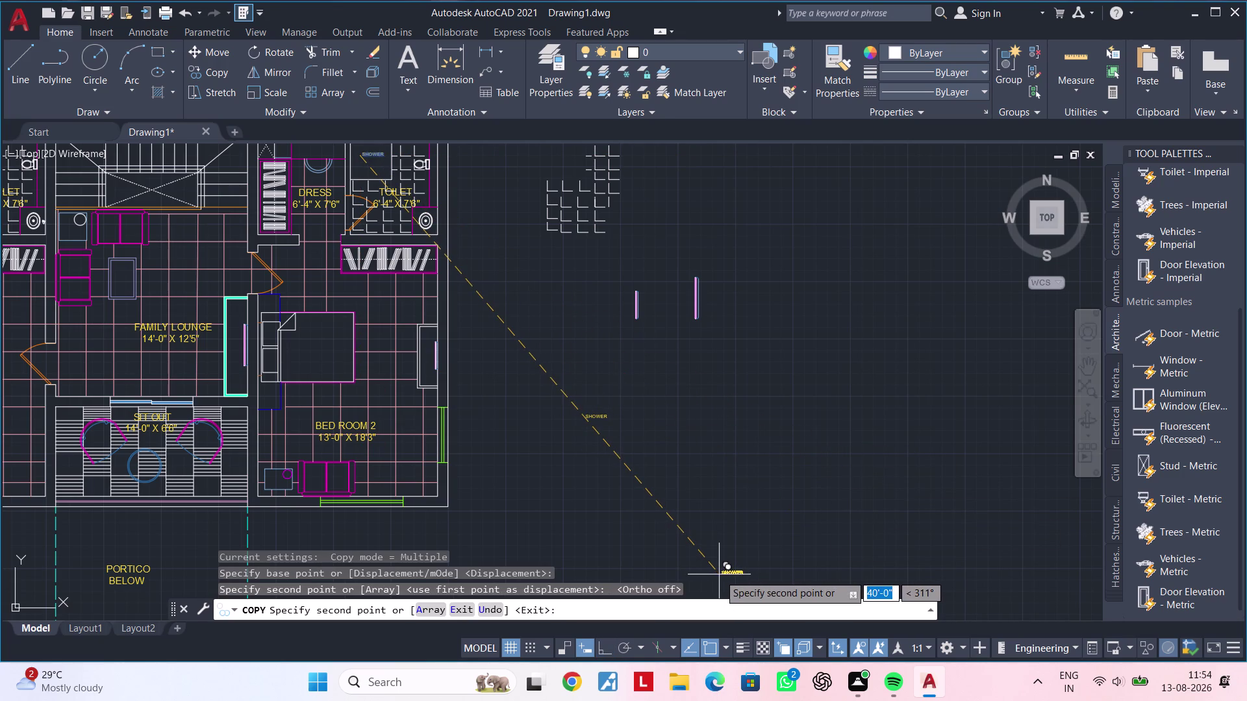
key(F8)
key(Escape)
key(Escape)
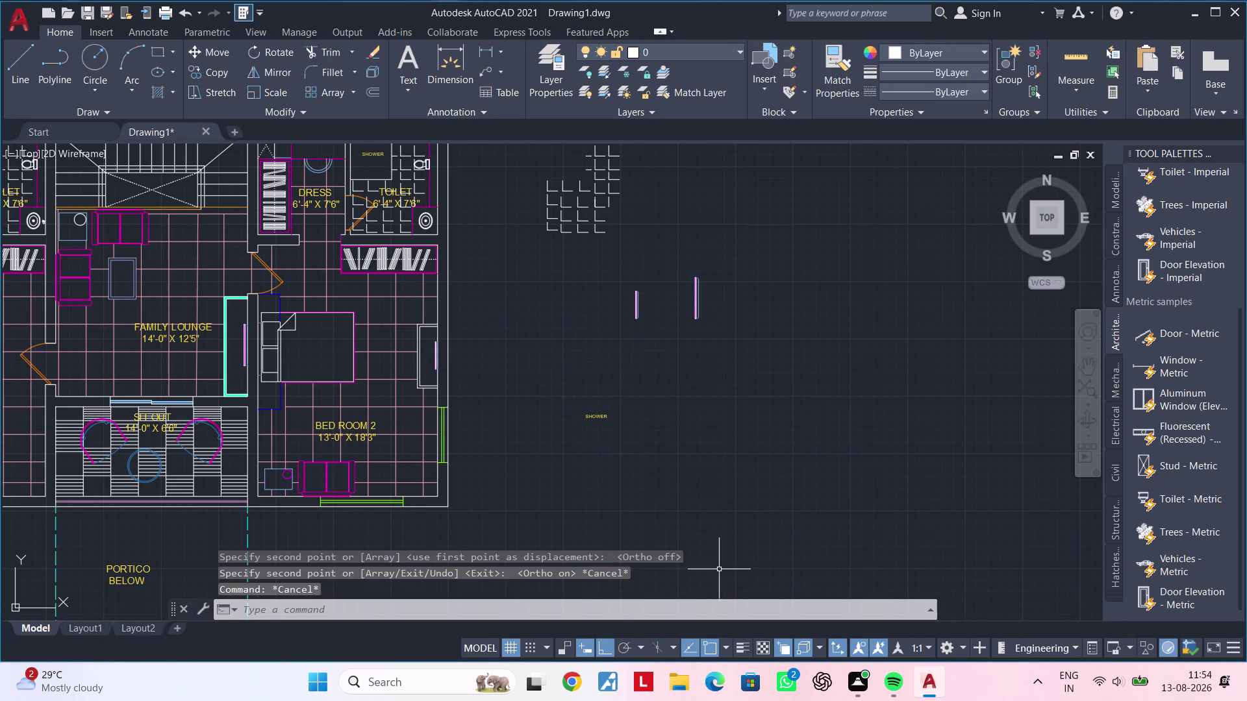
scroll(up, 3)
scroll(up, 3)
middle_drag(537, 388, 491, 473)
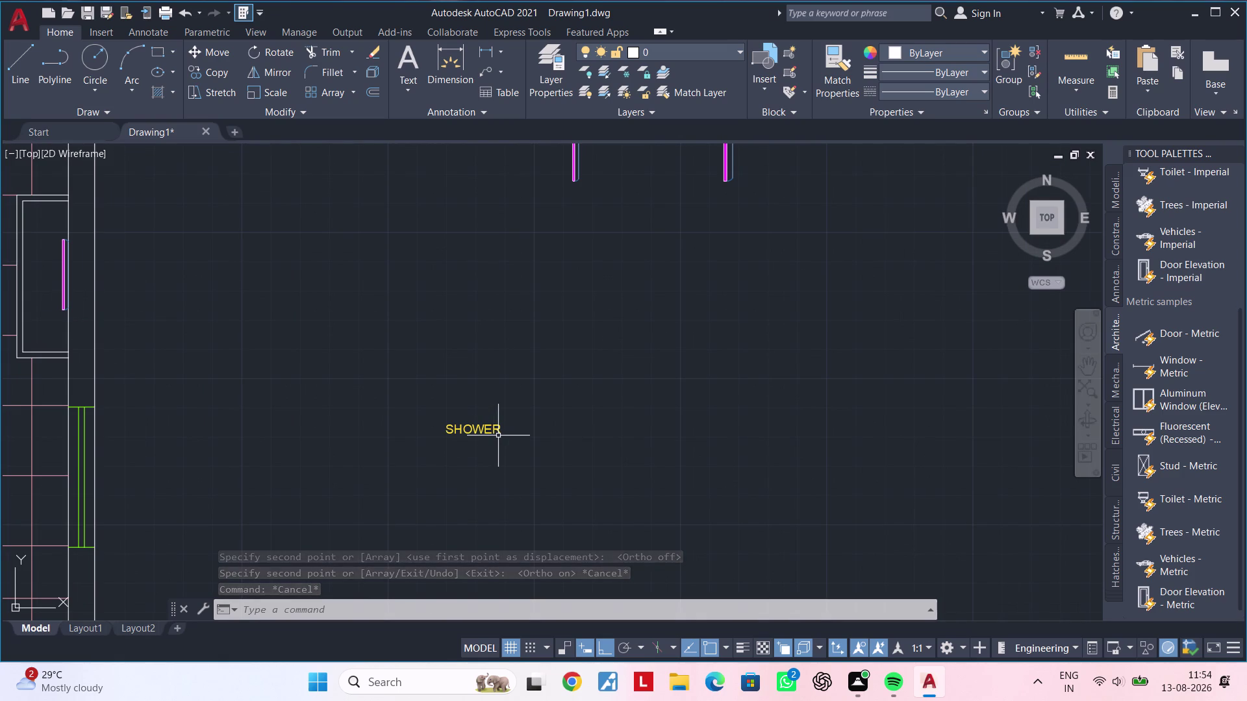
Retype the copied label from SHOWER to TV UNIT in the text editor.
key(Escape)
key(Escape)
key(Escape)
key(Escape)
key(Escape)
triple_click(485, 430)
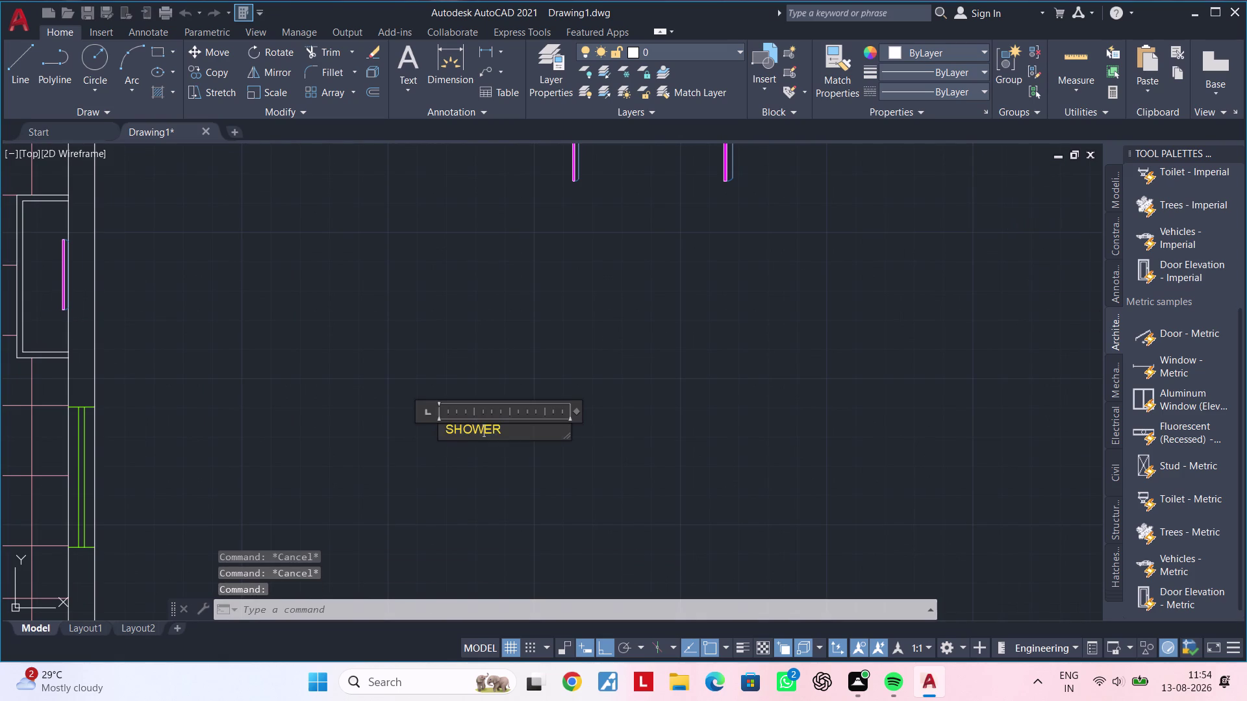
click(509, 429)
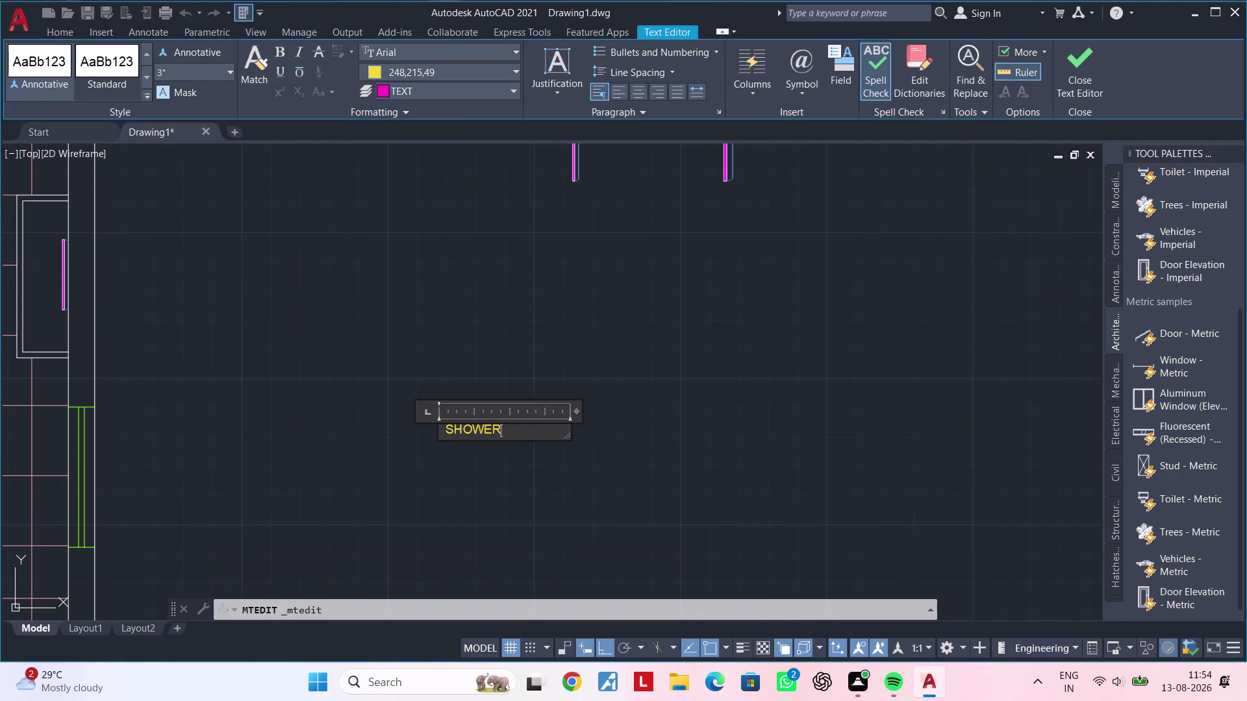
key(BackSpace)
key(BackSpace)
key(BackSpace)
key(BackSpace)
key(BackSpace)
key(BackSpace)
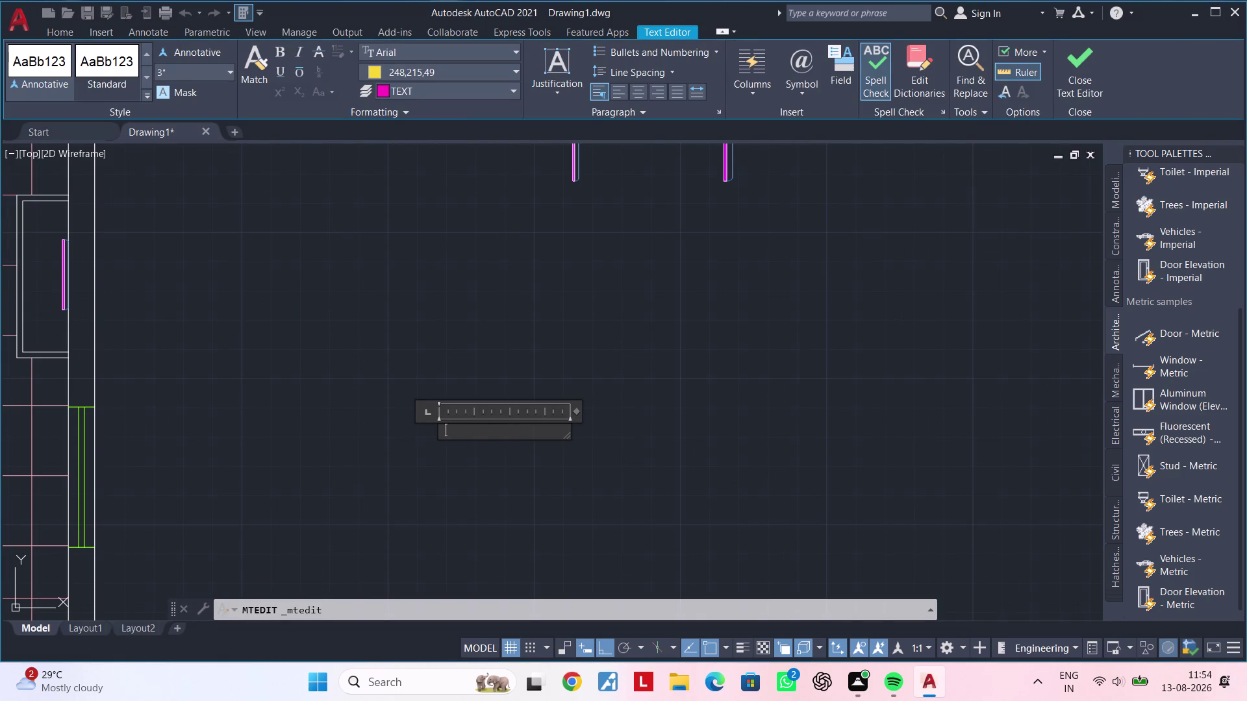
text(TV)
key(space)
text(UNI)
key(t)
click(515, 472)
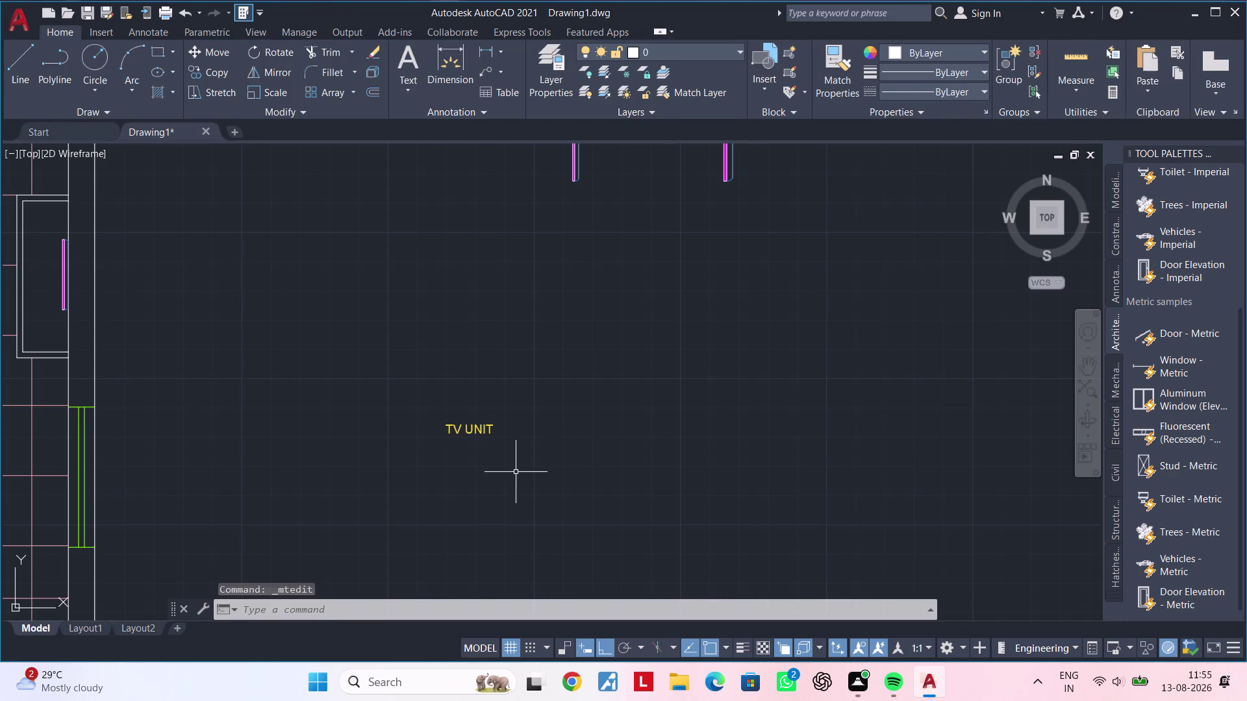
Exit text editing and window-select the TV UNIT label.
key(Escape)
key(Escape)
drag(552, 389, 504, 406)
Select the TV UNIT label and start a rotation with RO, then cancel that attempt.
click(415, 494)
text(R)
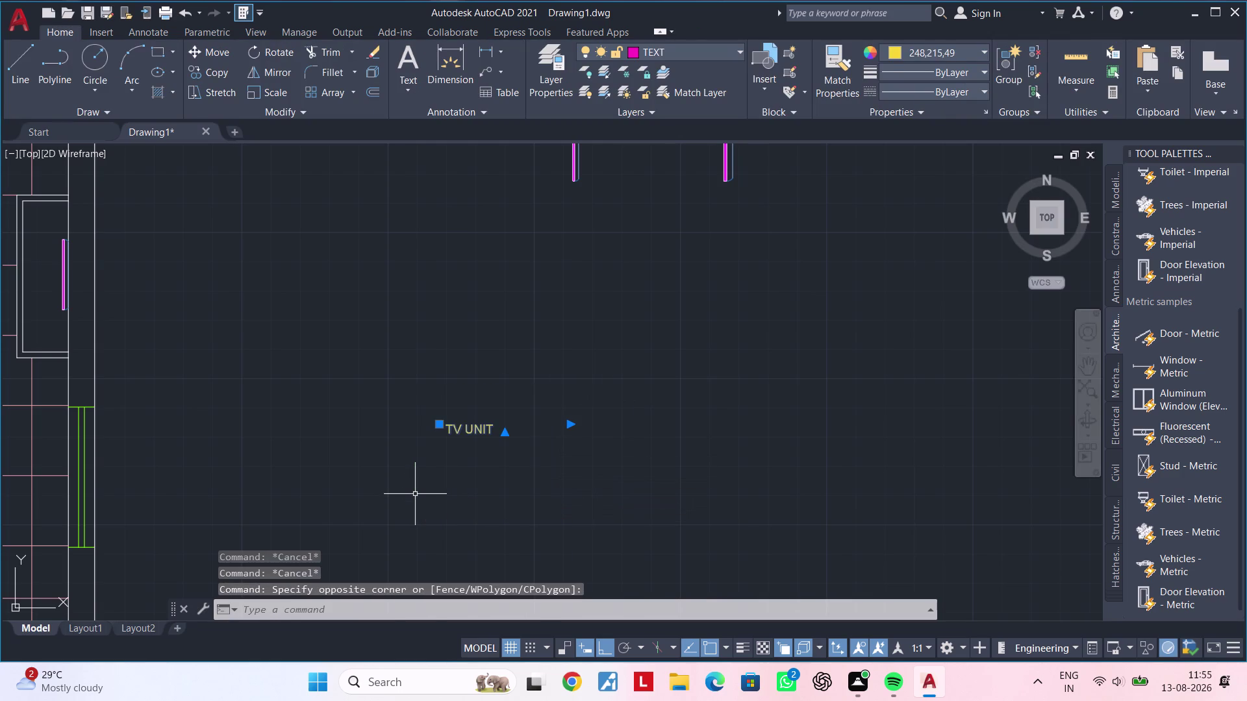
text(O)
key(space)
double_click(462, 474)
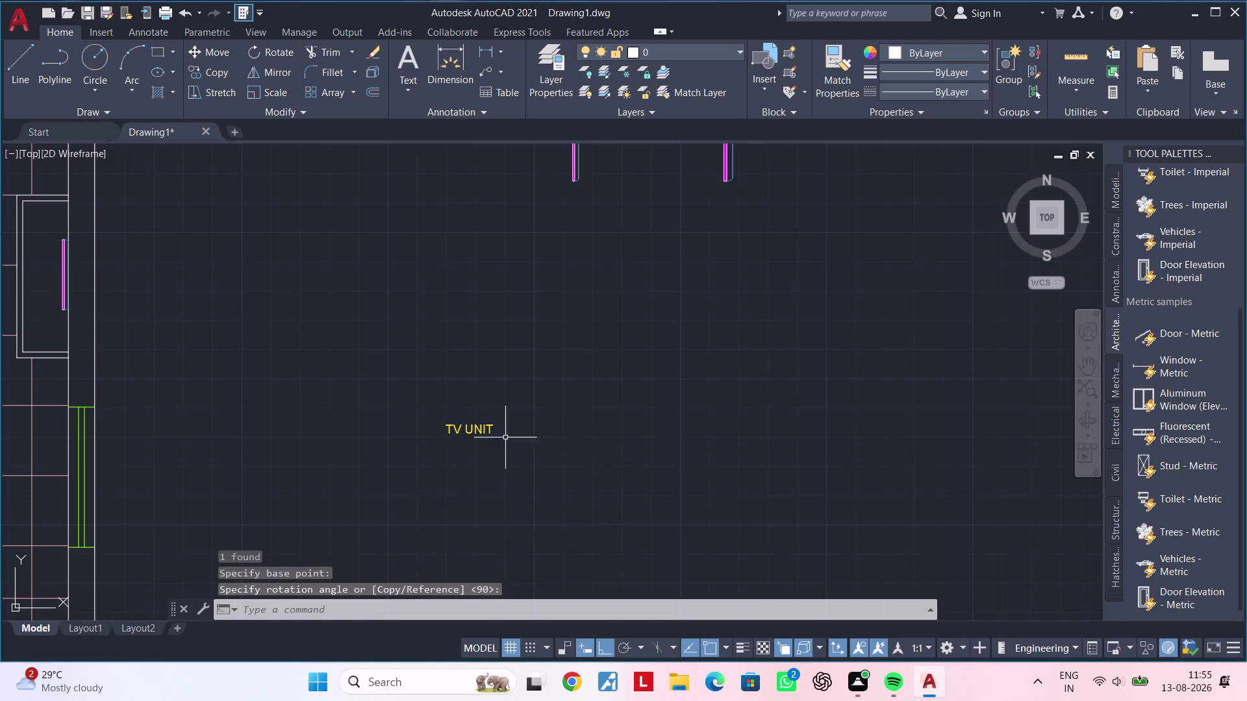
key(Escape)
key(Escape)
Reselect the TV UNIT label and rotate it 90 degrees about a base point.
click(521, 387)
click(429, 464)
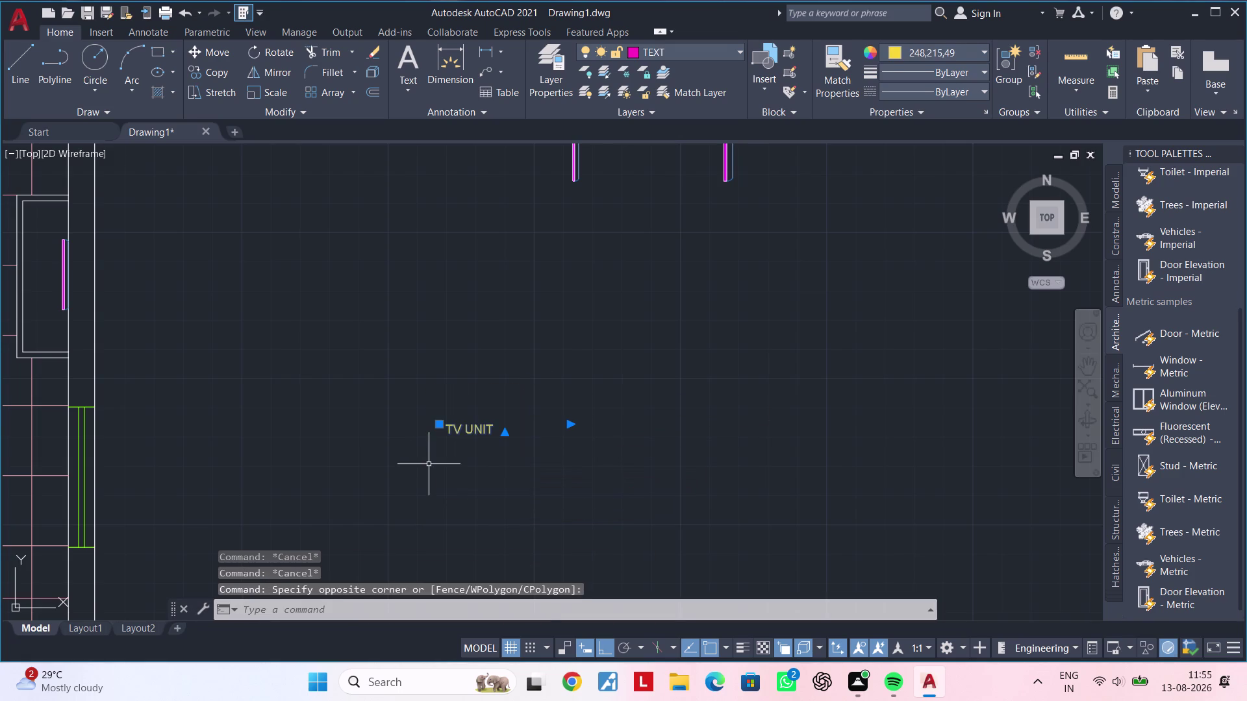
text(RO)
key(space)
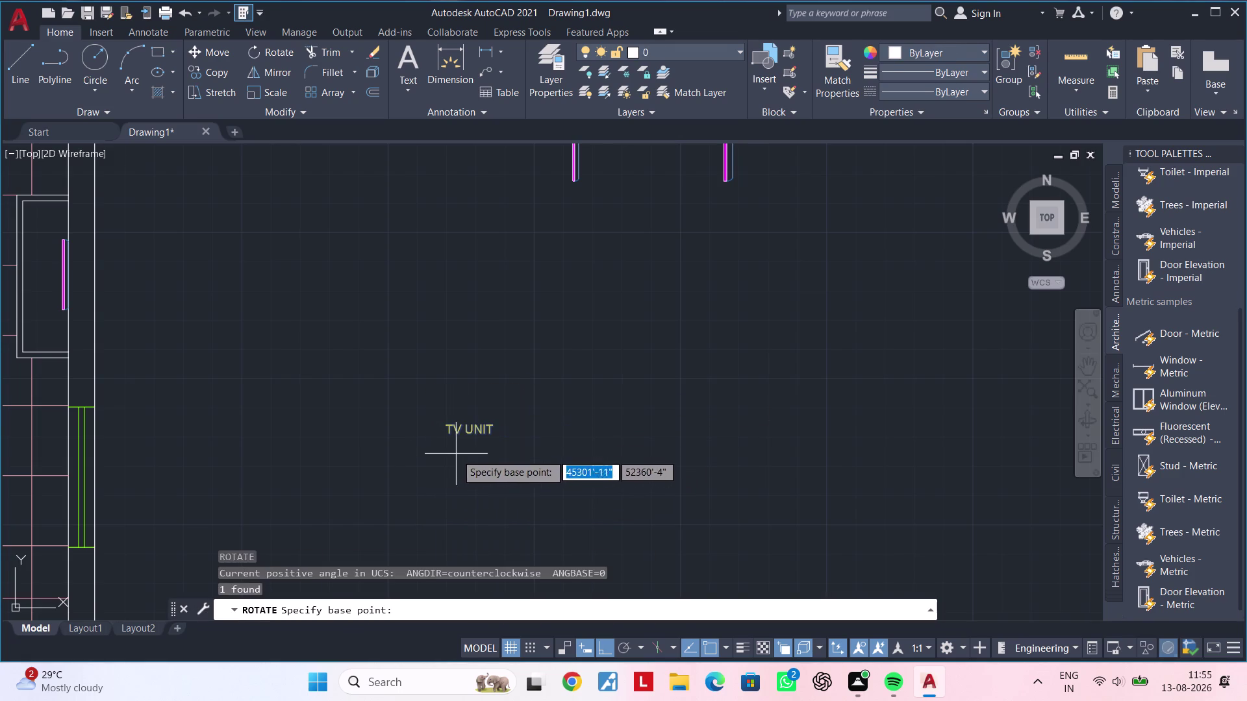
click(462, 450)
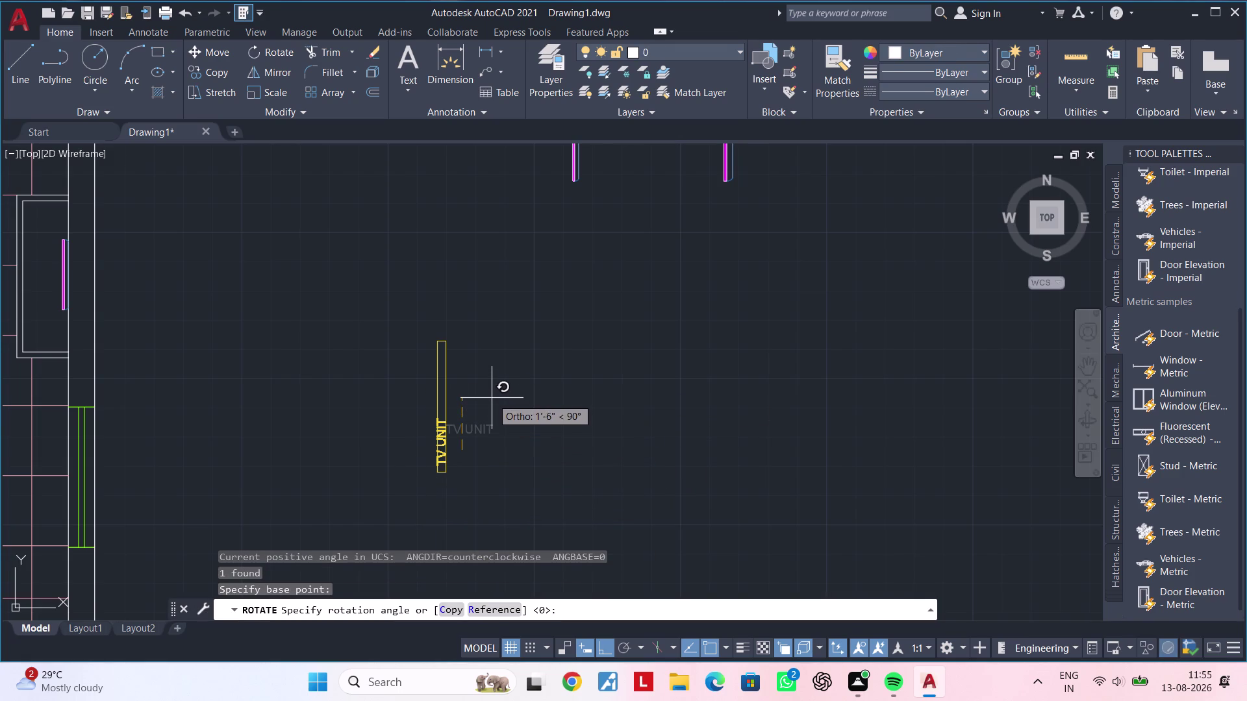
click(492, 398)
Zoom out to the bedroom and select the rotated TV UNIT label.
scroll(down, 3)
middle_drag(493, 408, 536, 406)
key(Escape)
click(537, 396)
click(458, 466)
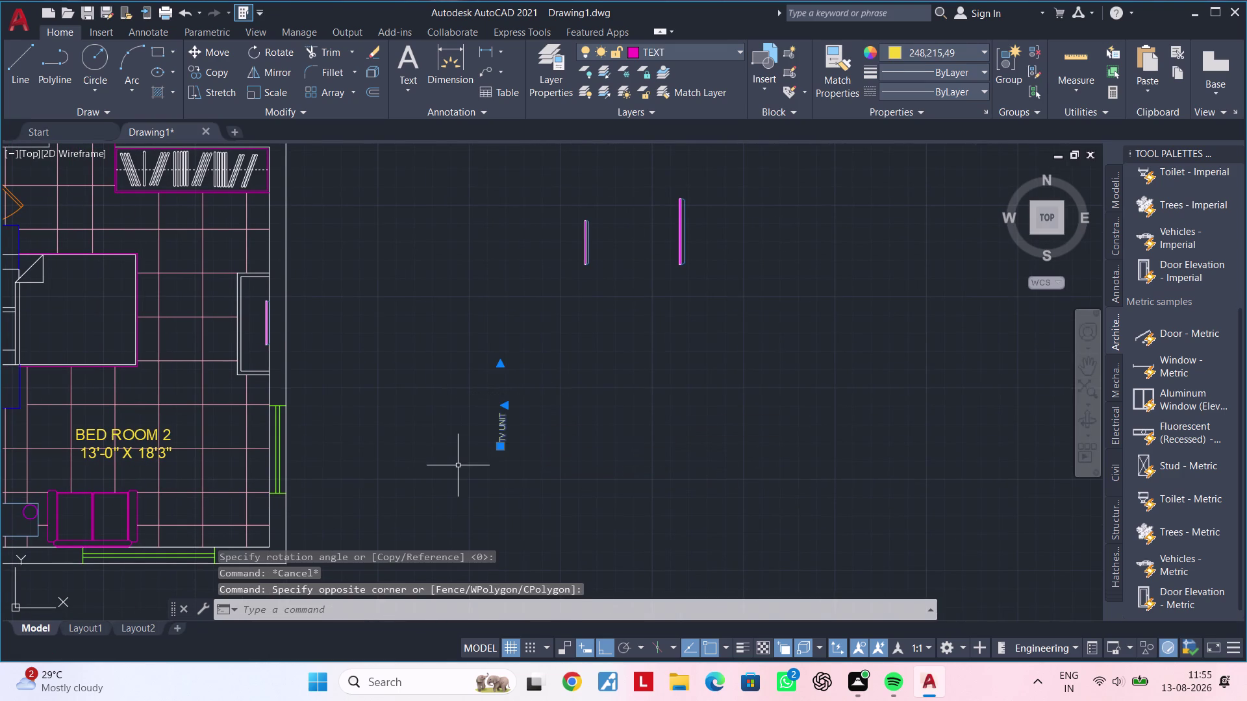
Copy the vertical label with CO, Ortho off, placing one beside the bedroom wall panel.
key(c)
text(O)
key(space)
click(495, 442)
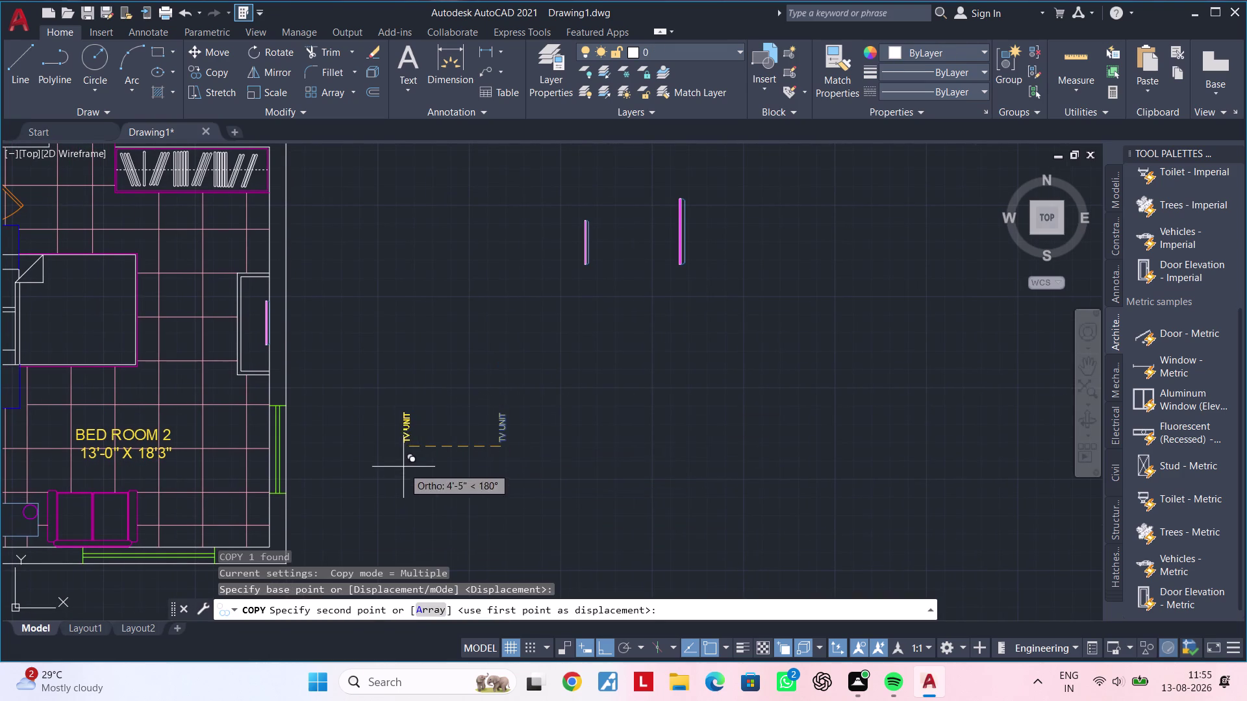
middle_drag(403, 467, 557, 452)
key(F8)
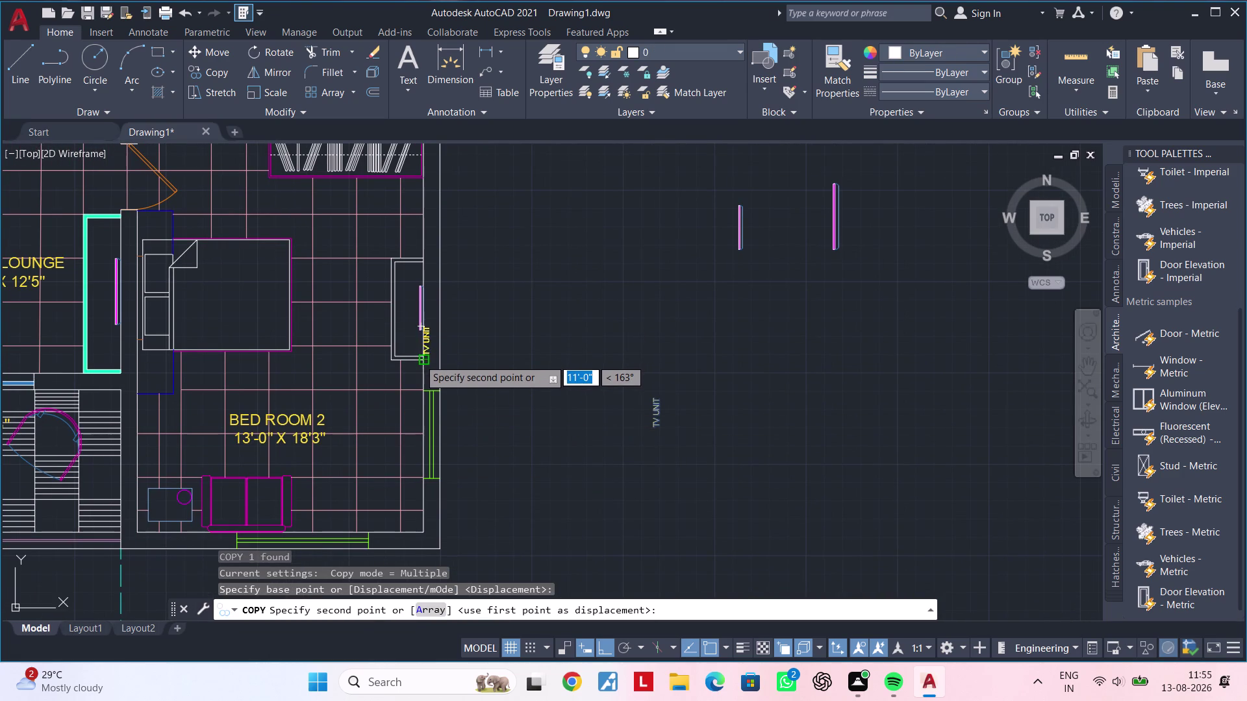
scroll(up, 3)
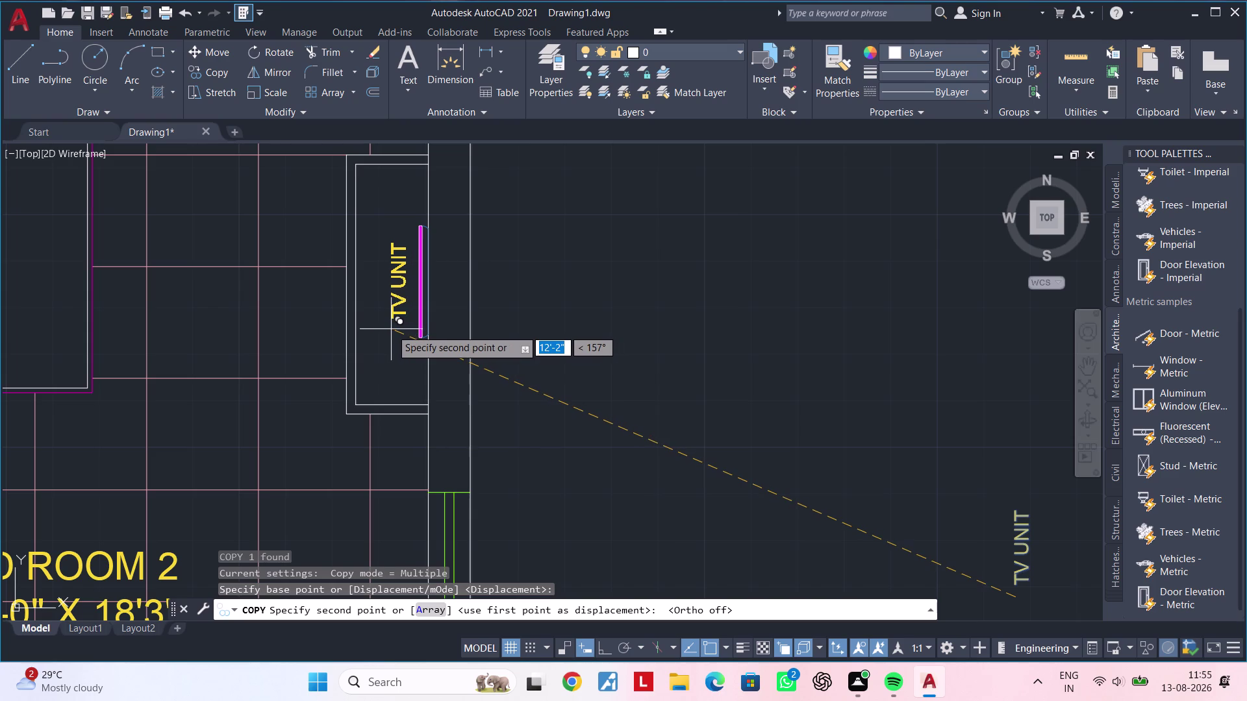
click(391, 330)
Place another copy of the label beside the family lounge panel.
scroll(down, 3)
middle_drag(339, 365, 672, 364)
scroll(down, 3)
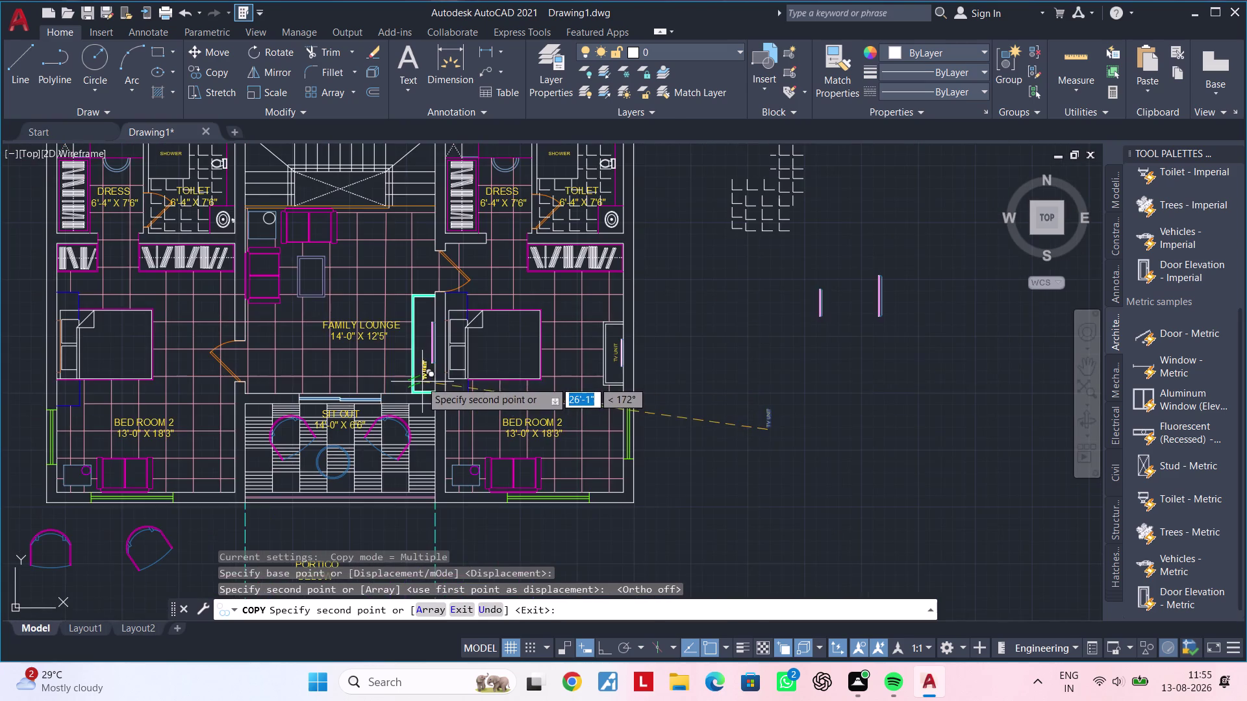
scroll(up, 3)
click(422, 355)
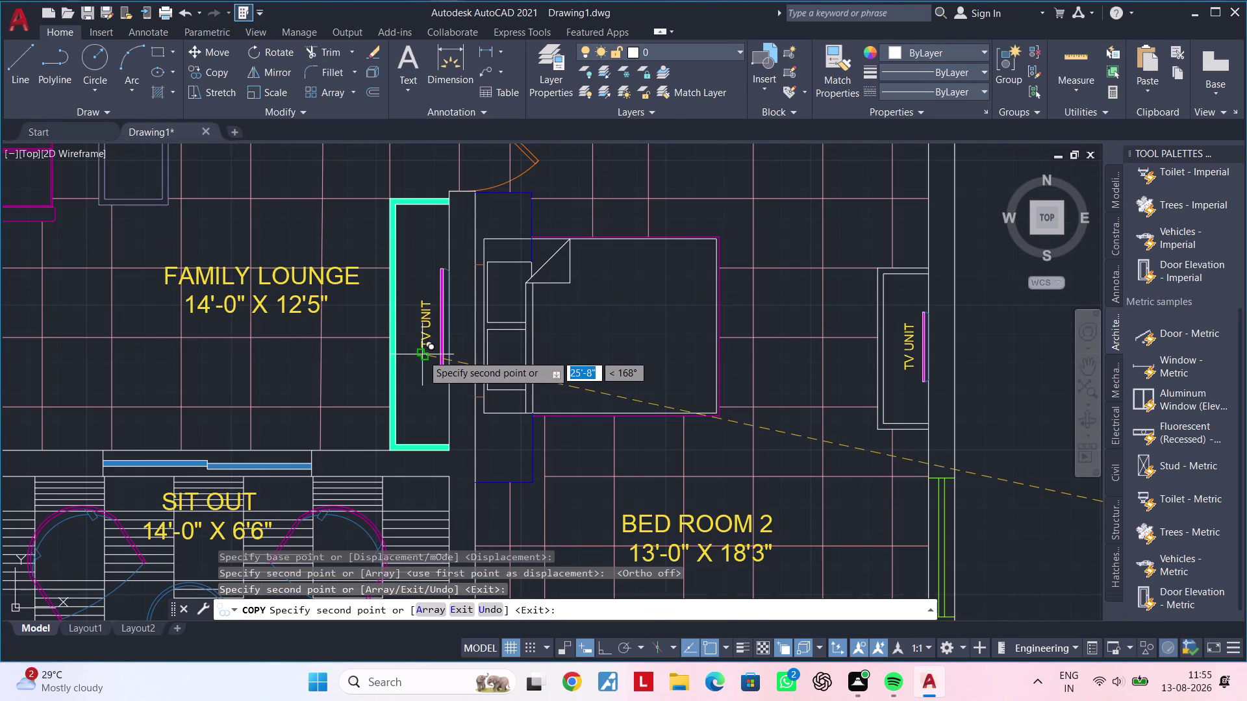
scroll(down, 3)
middle_drag(608, 443, 431, 361)
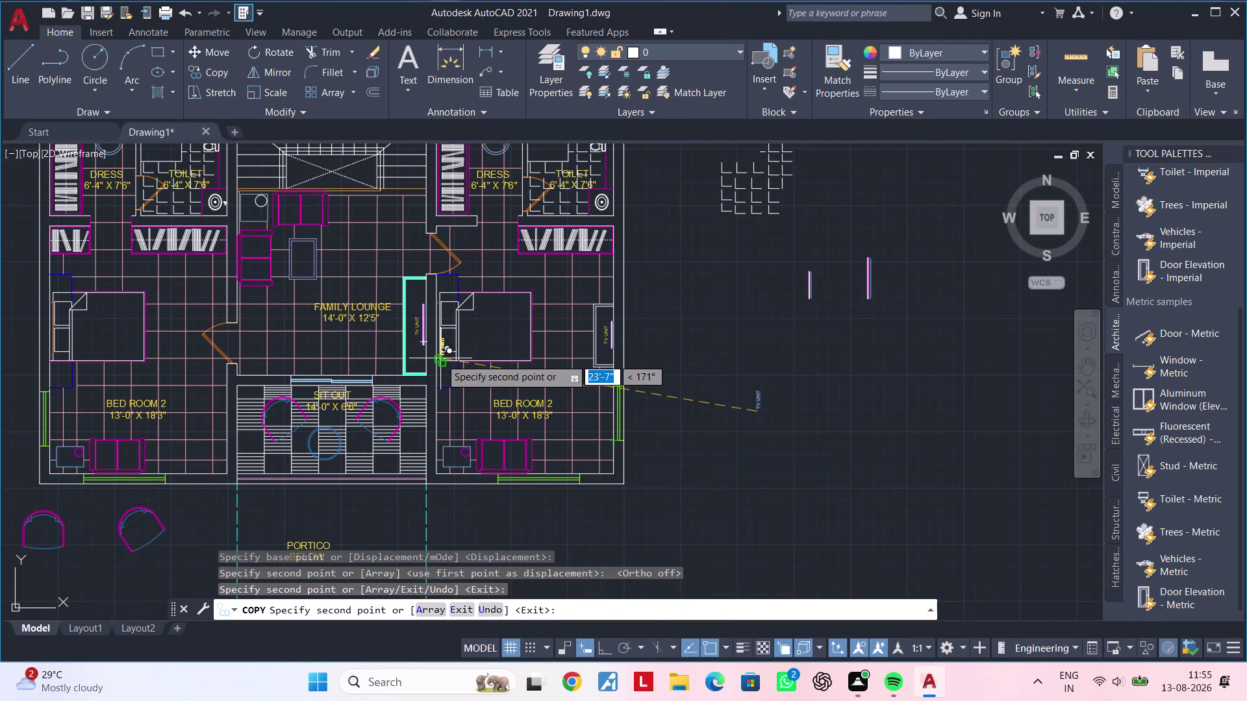
End the copy command and clear any remaining commands.
key(Escape)
key(Escape)
key(Escape)
key(Escape)
key(Escape)
key(Escape)
key(Escape)
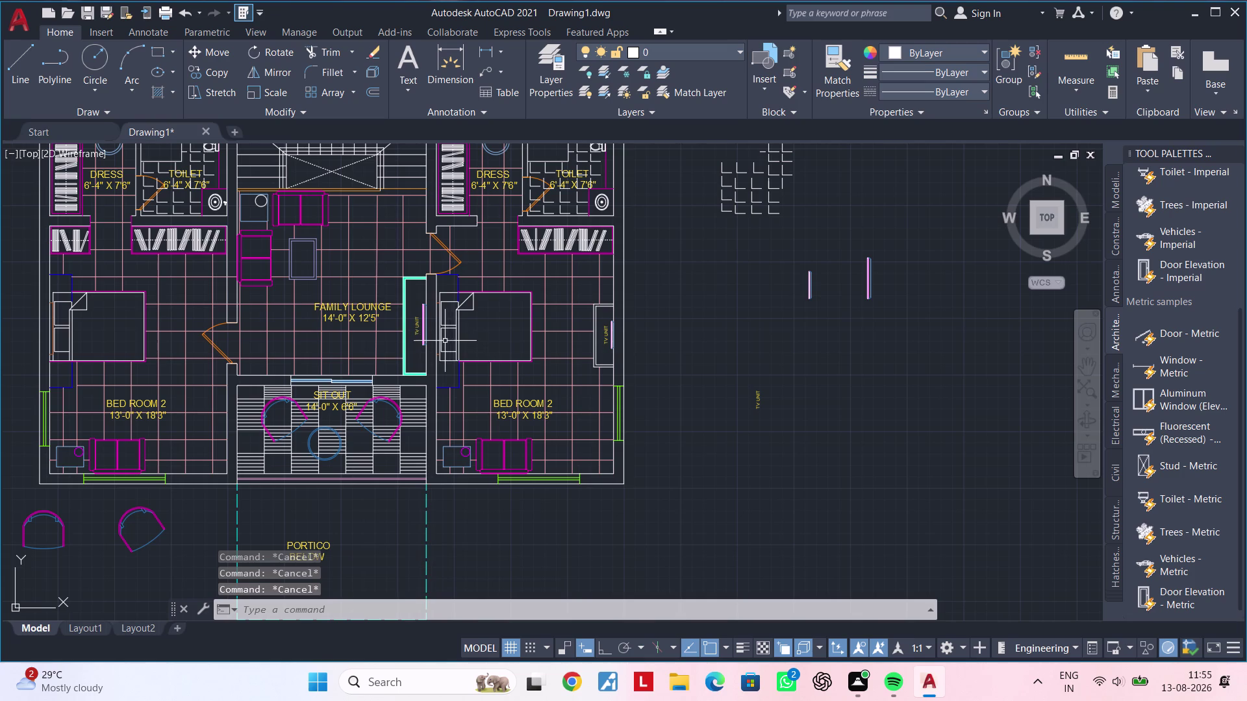